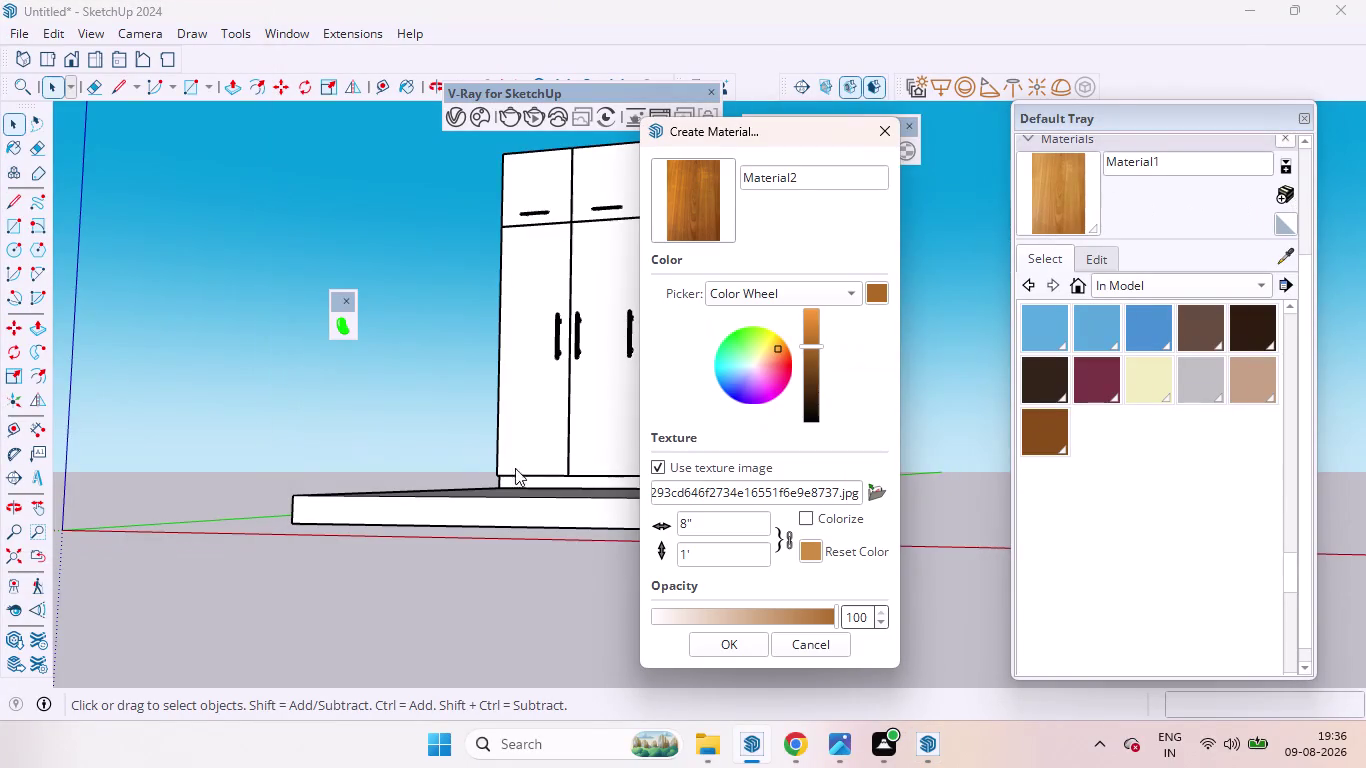
Load the wood-grain texture image into the new material and confirm its creation.
click(877, 490)
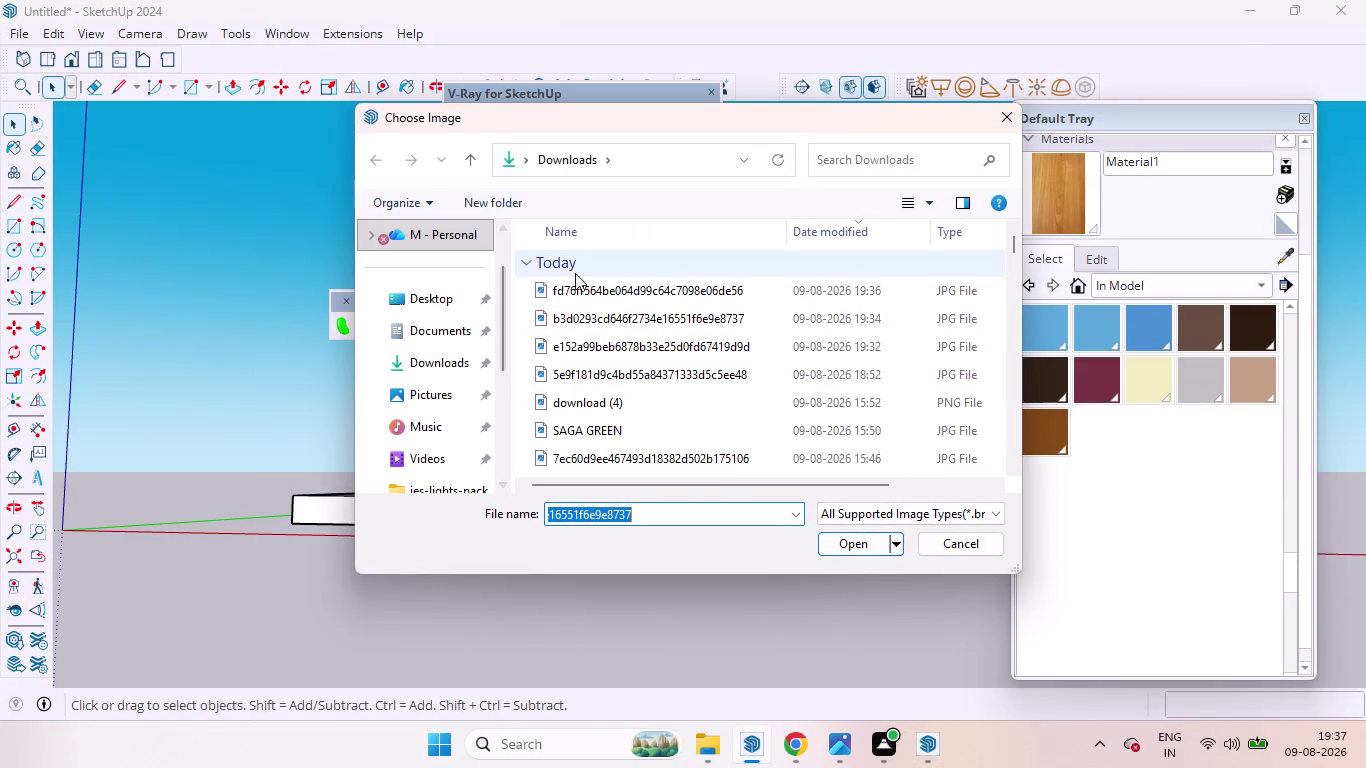
click(585, 284)
click(851, 543)
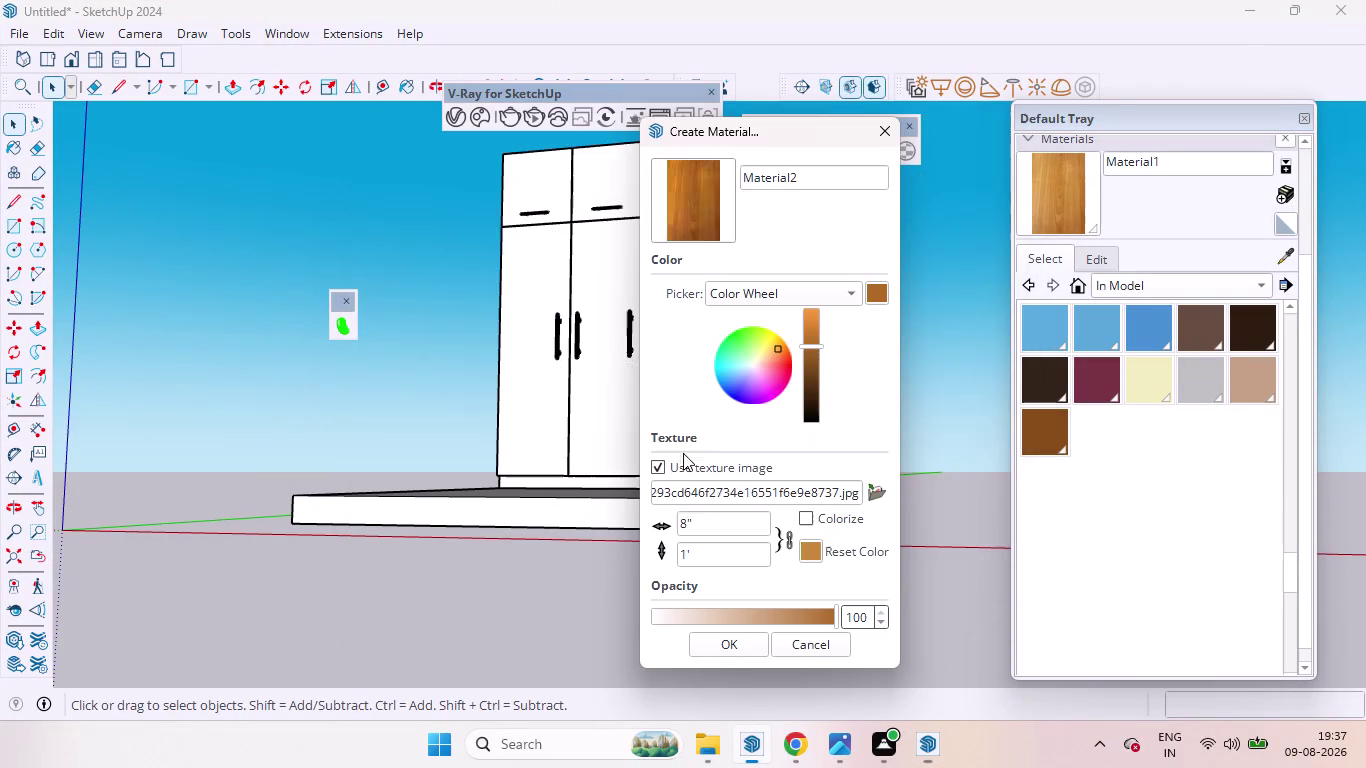
click(751, 641)
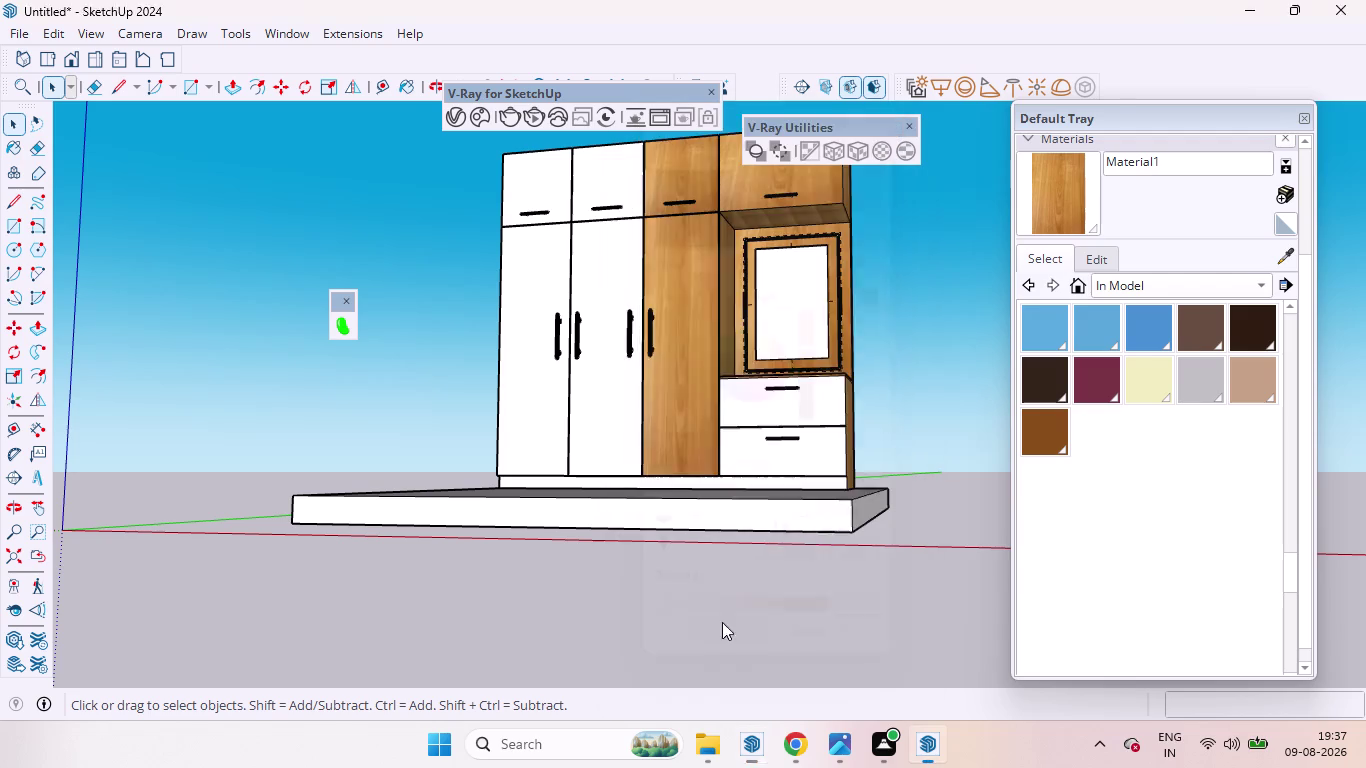
Paint the lower left doors and both upper left cabinet doors with the navy material.
scroll(up, 3)
middle_drag(621, 266, 664, 459)
scroll(up, 3)
click(584, 266)
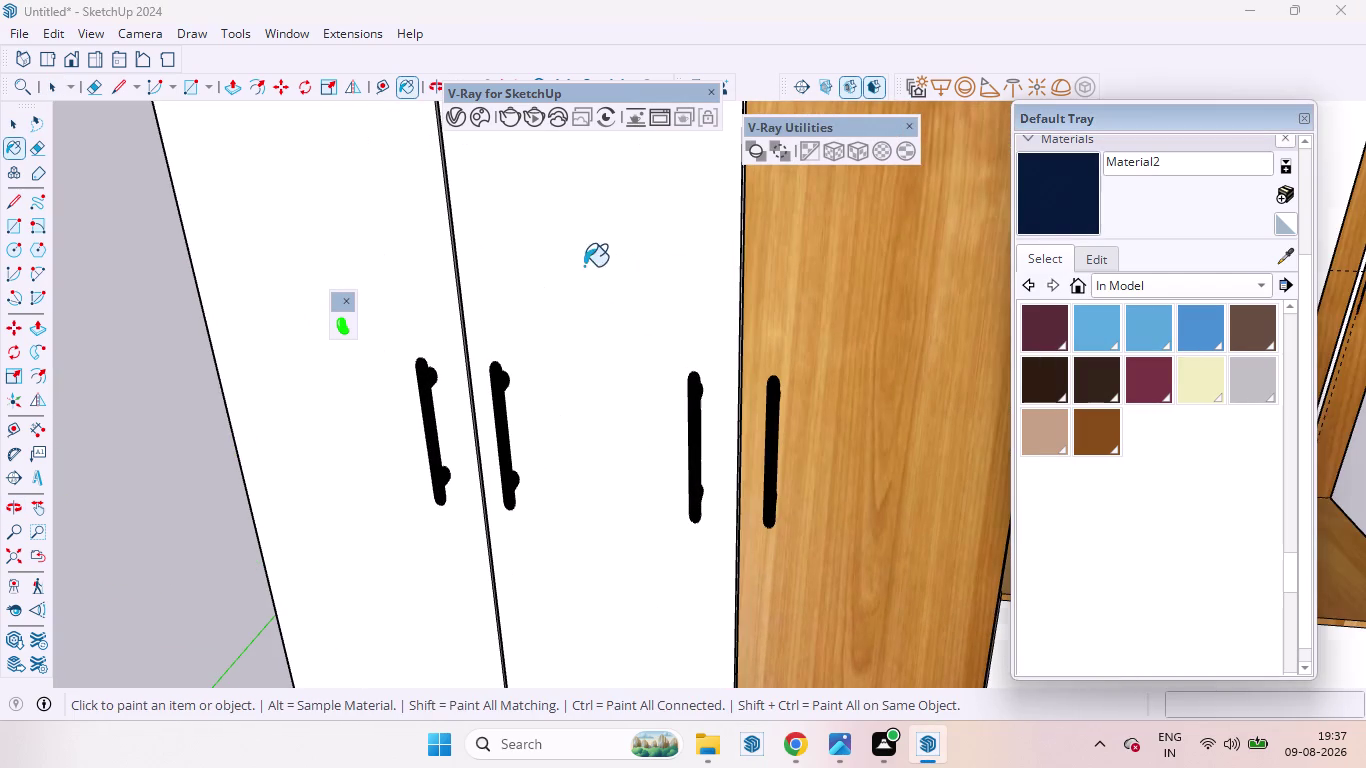
scroll(down, 3)
scroll(down, 3)
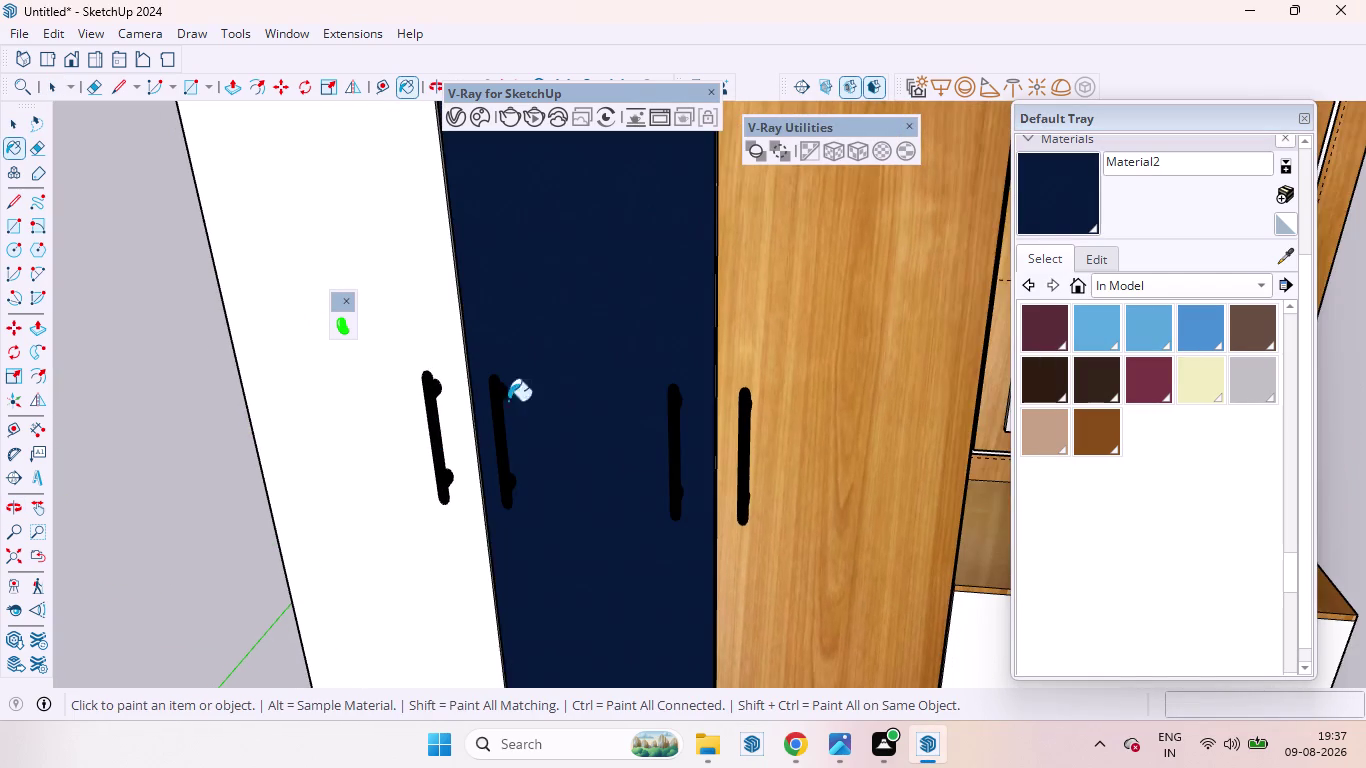
scroll(down, 3)
scroll(down, 3)
click(524, 335)
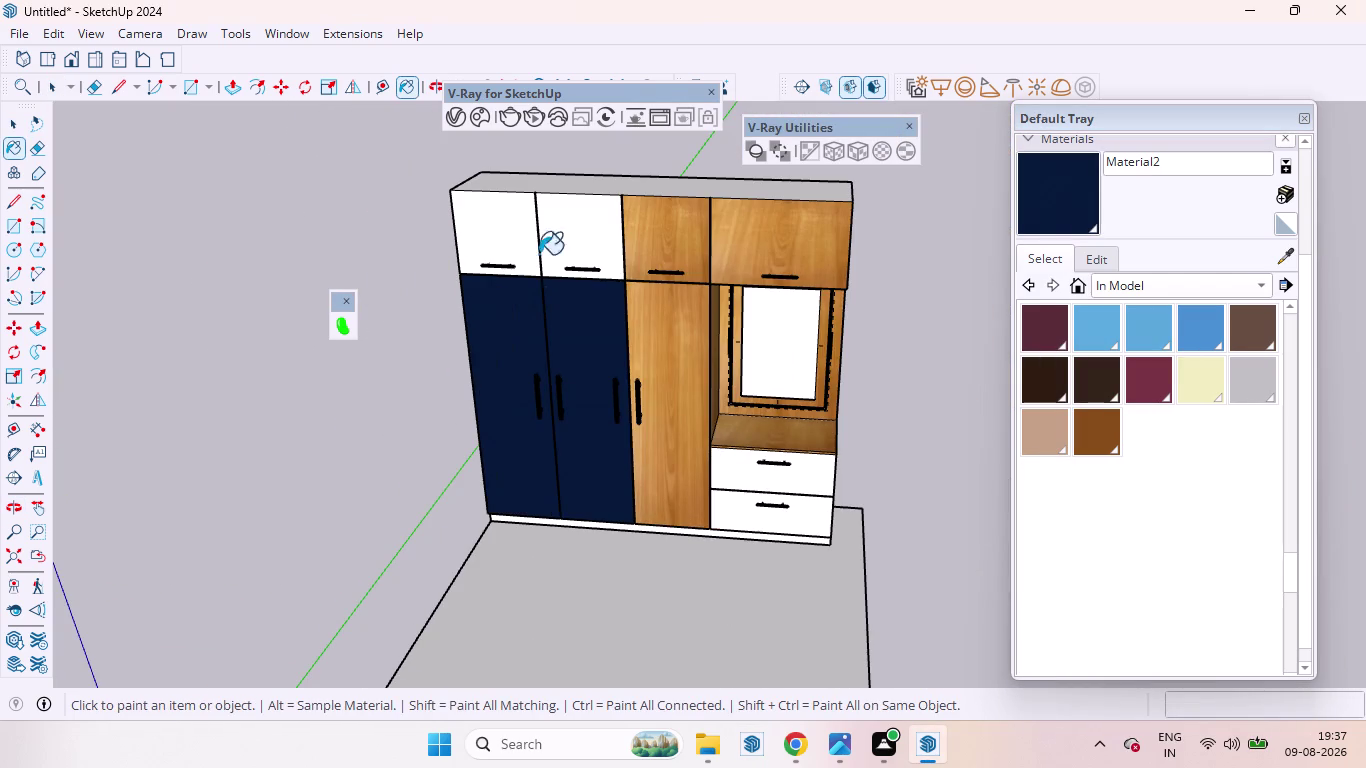
click(567, 233)
click(521, 229)
Paint the top and bottom drawers and the wardrobe base navy.
scroll(up, 3)
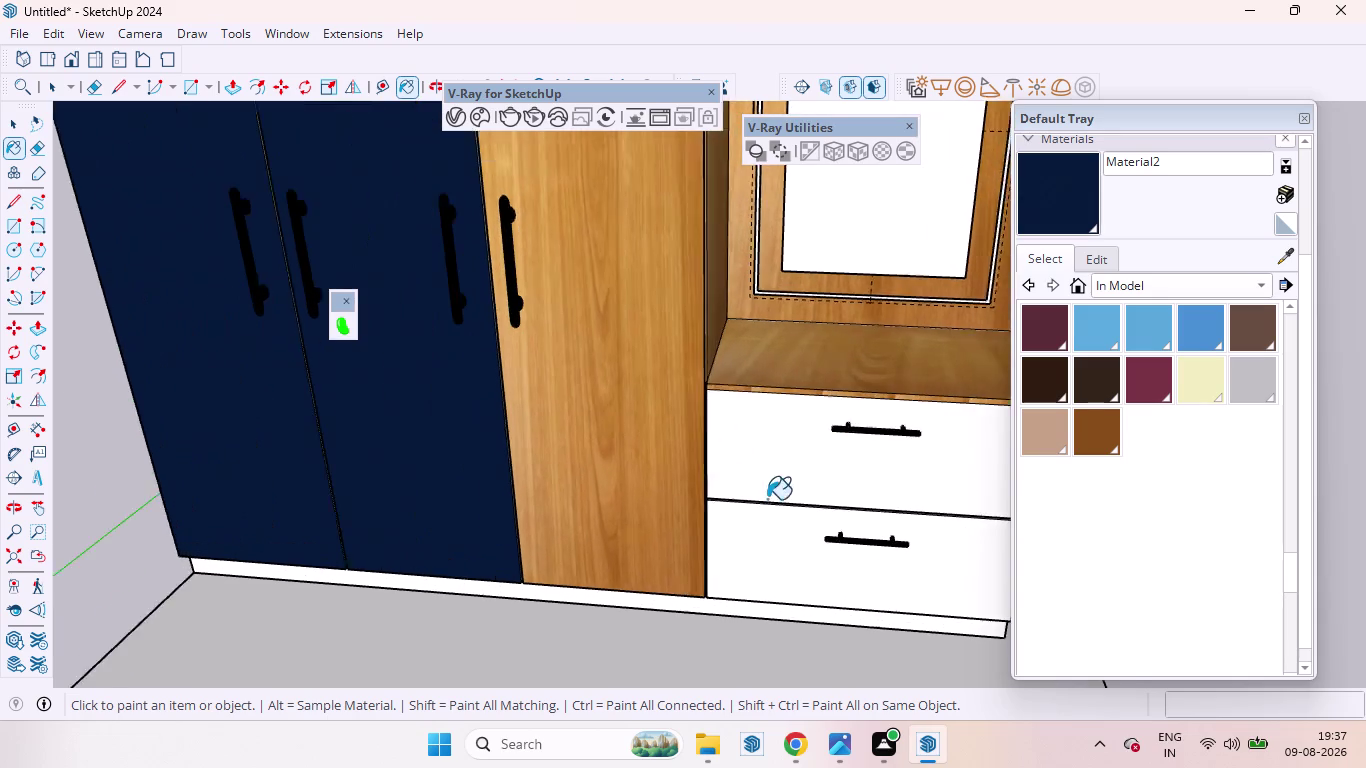
scroll(up, 3)
click(785, 468)
click(767, 555)
scroll(down, 3)
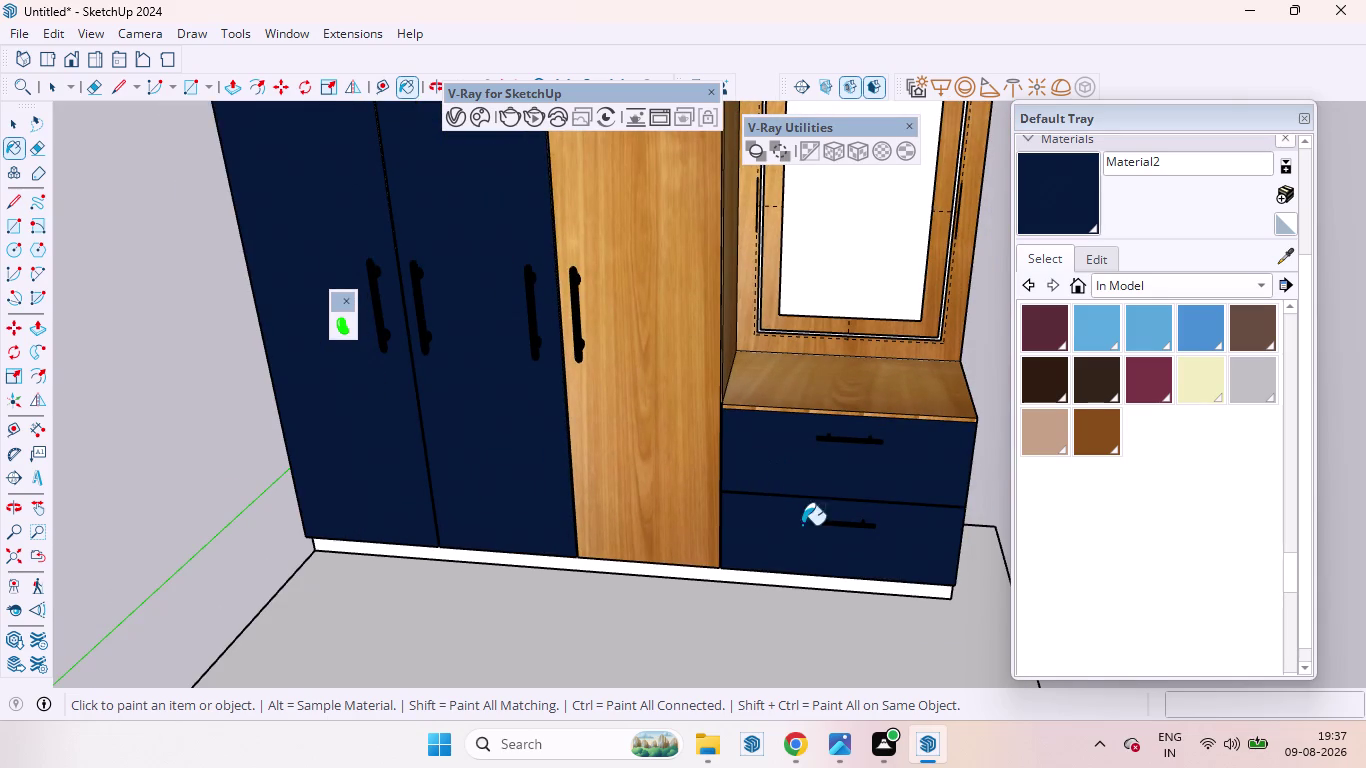
scroll(up, 3)
scroll(down, 3)
middle_drag(700, 609, 708, 532)
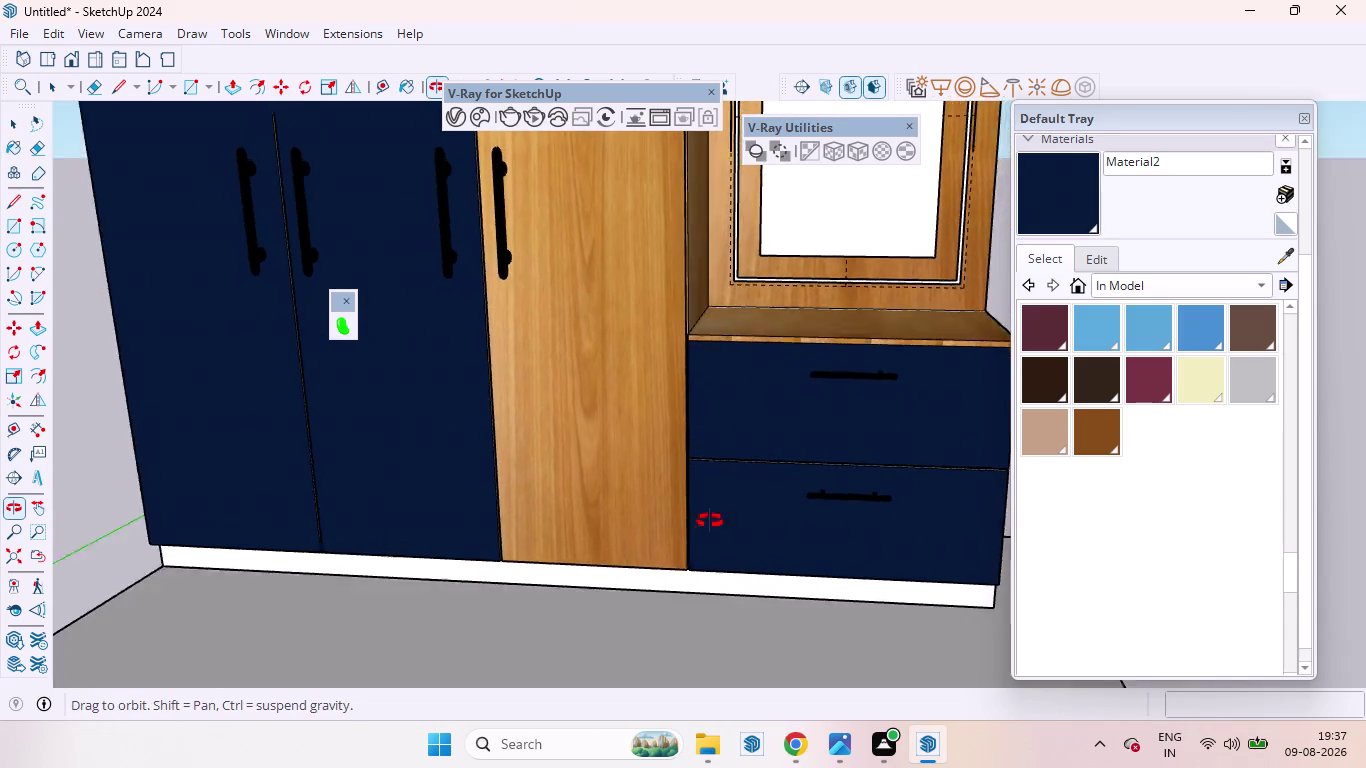
middle_drag(708, 532, 730, 436)
scroll(up, 3)
click(580, 620)
scroll(down, 3)
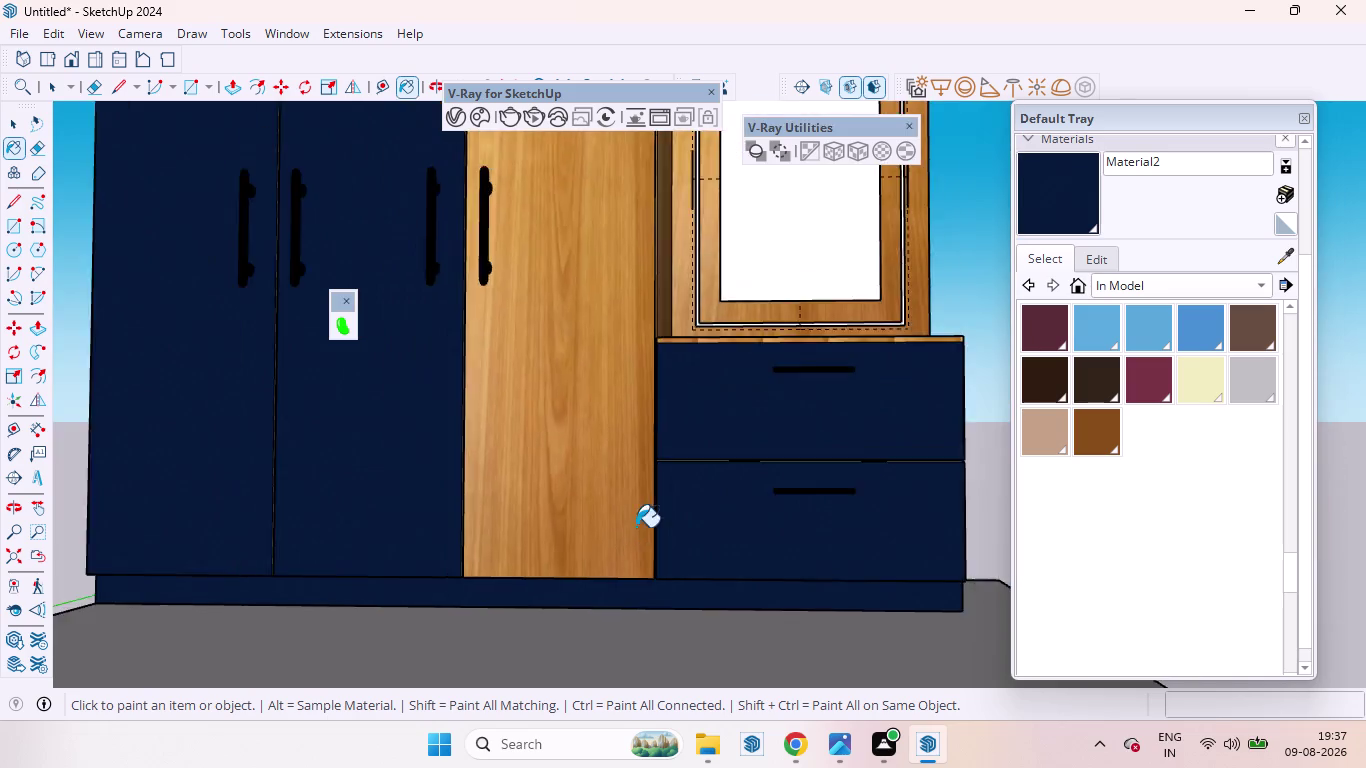
scroll(down, 3)
Exit the Paint Bucket and close the V-Ray and V-Ray utilities toolbars.
key(space)
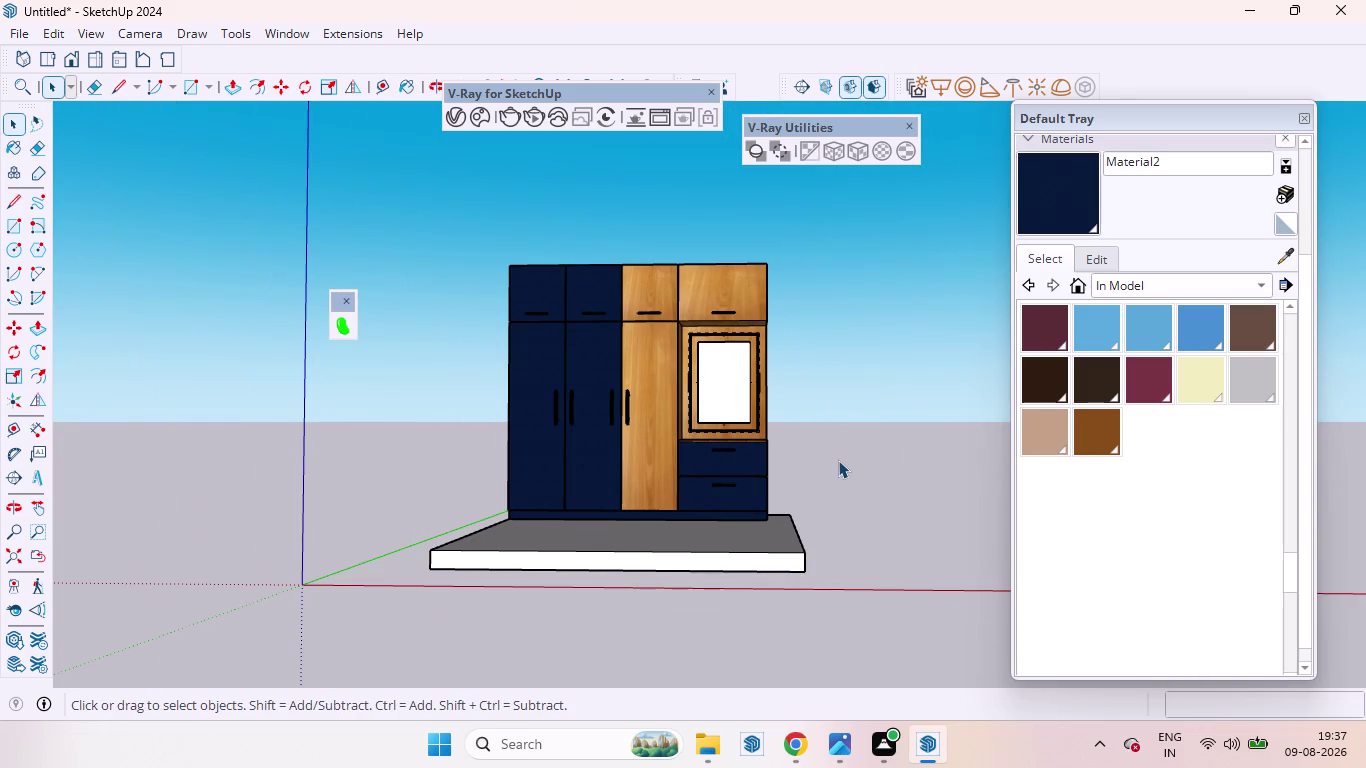
scroll(down, 3)
scroll(up, 3)
scroll(down, 3)
scroll(up, 3)
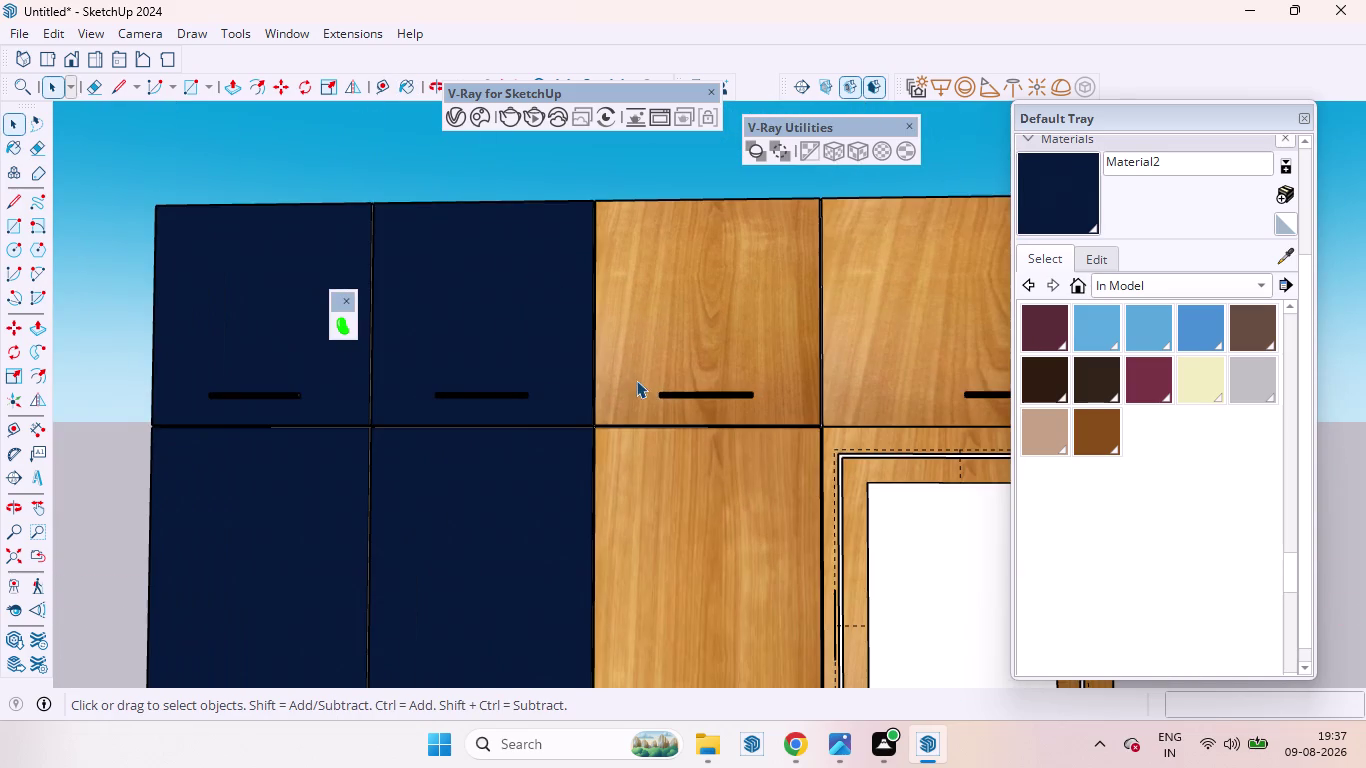
scroll(up, 3)
scroll(down, 3)
scroll(up, 3)
scroll(down, 3)
scroll(down, 3)
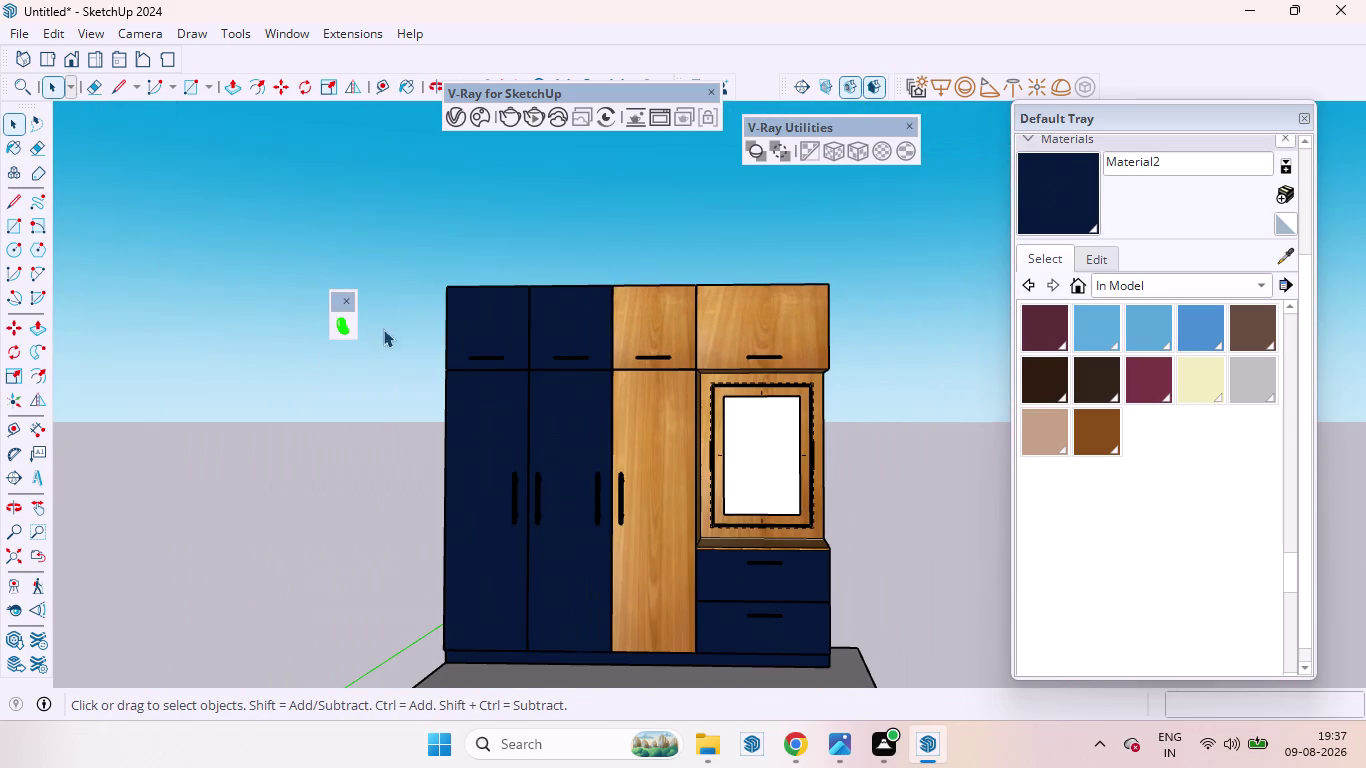
click(350, 297)
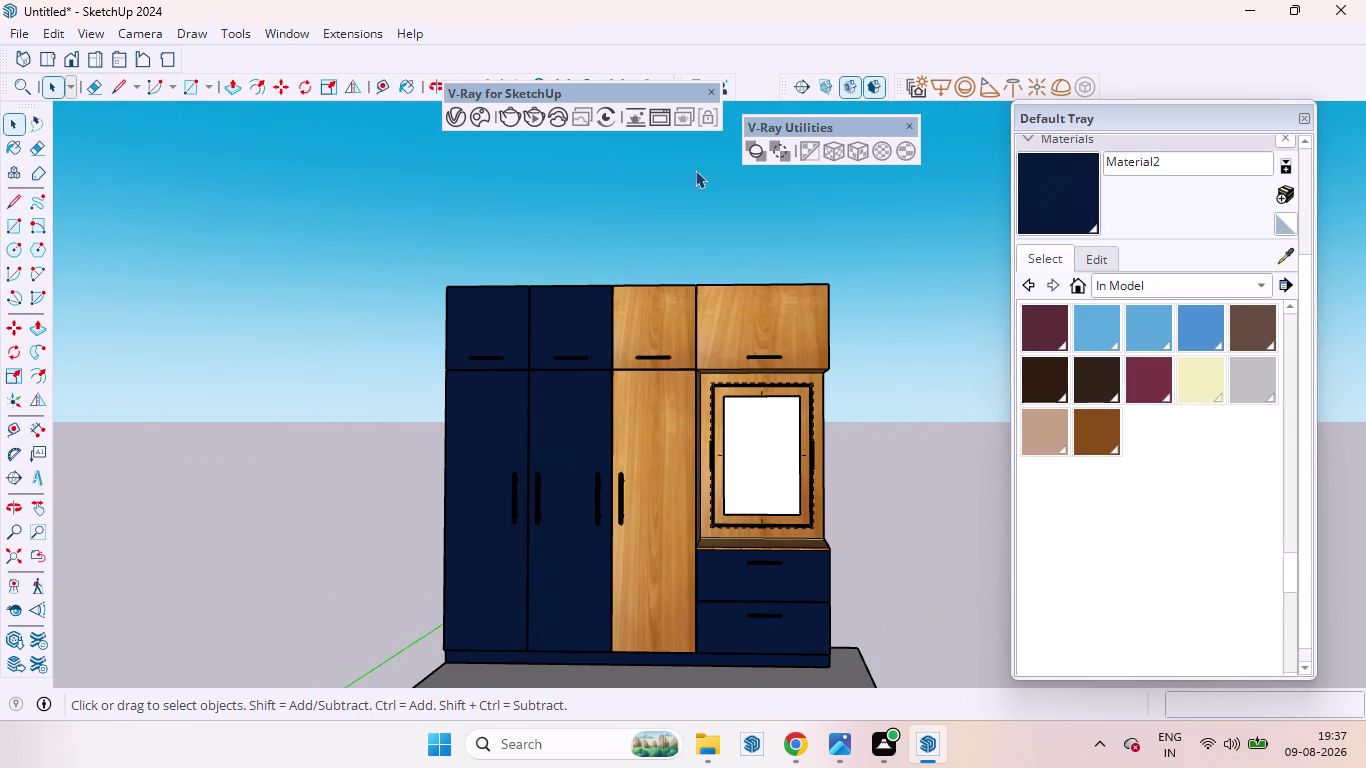
click(910, 126)
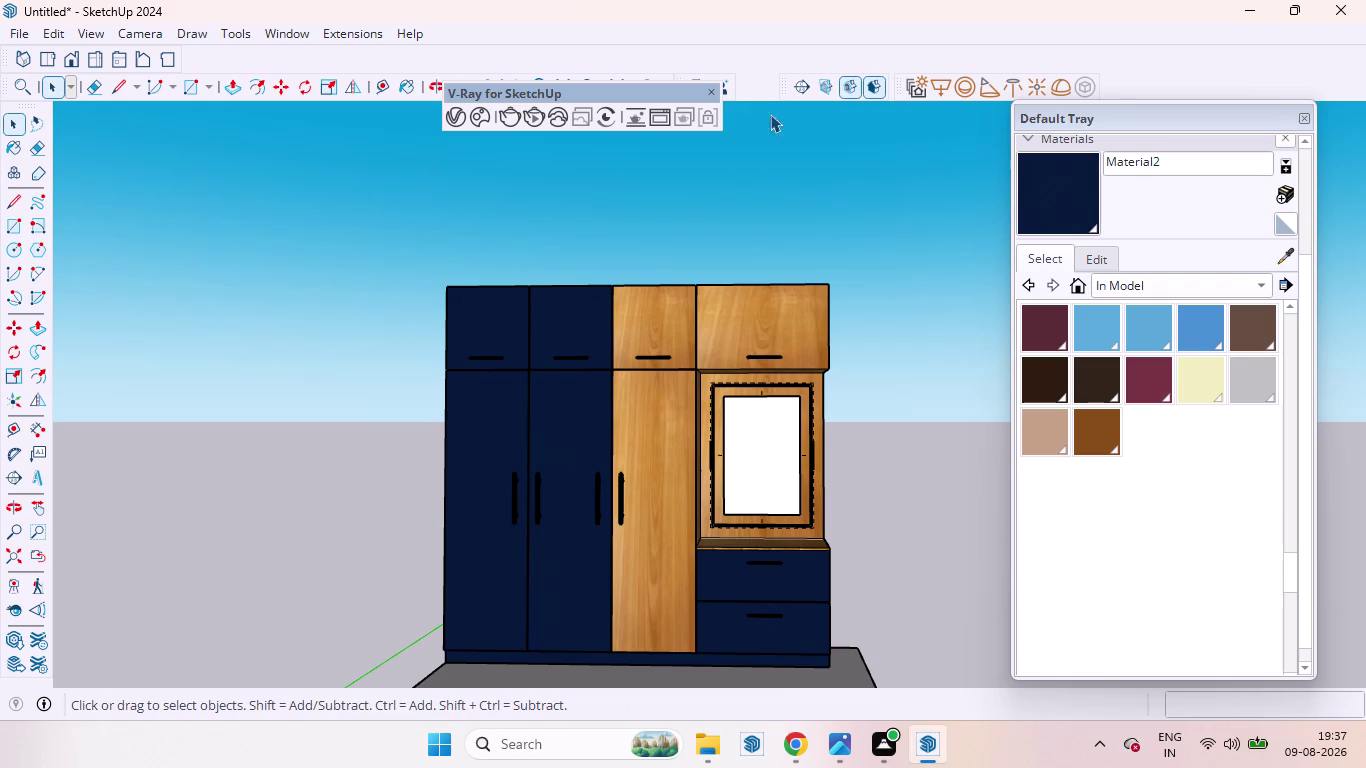
click(705, 90)
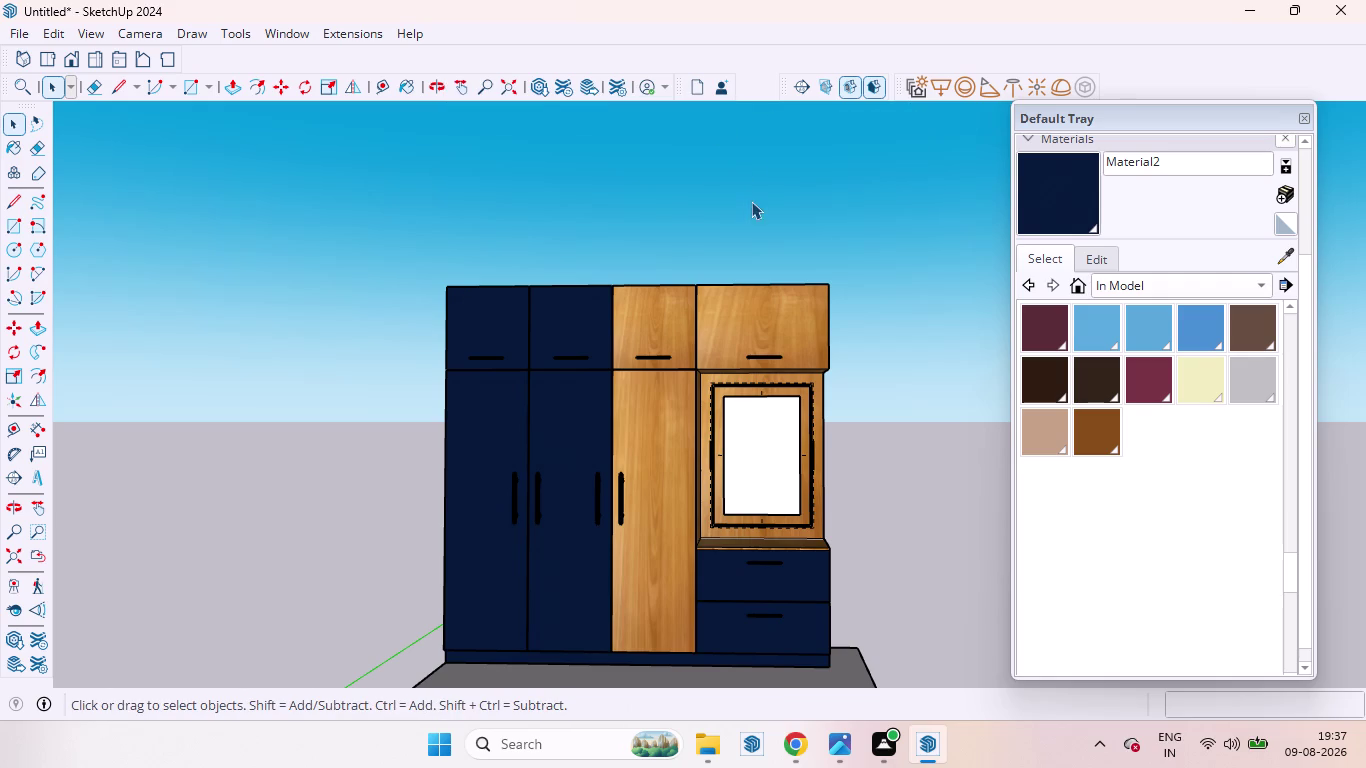
Orbit and zoom around the wardrobe to inspect the navy and wood-grain finishes.
scroll(down, 3)
scroll(up, 3)
scroll(up, 3)
scroll(down, 3)
middle_drag(752, 372, 758, 398)
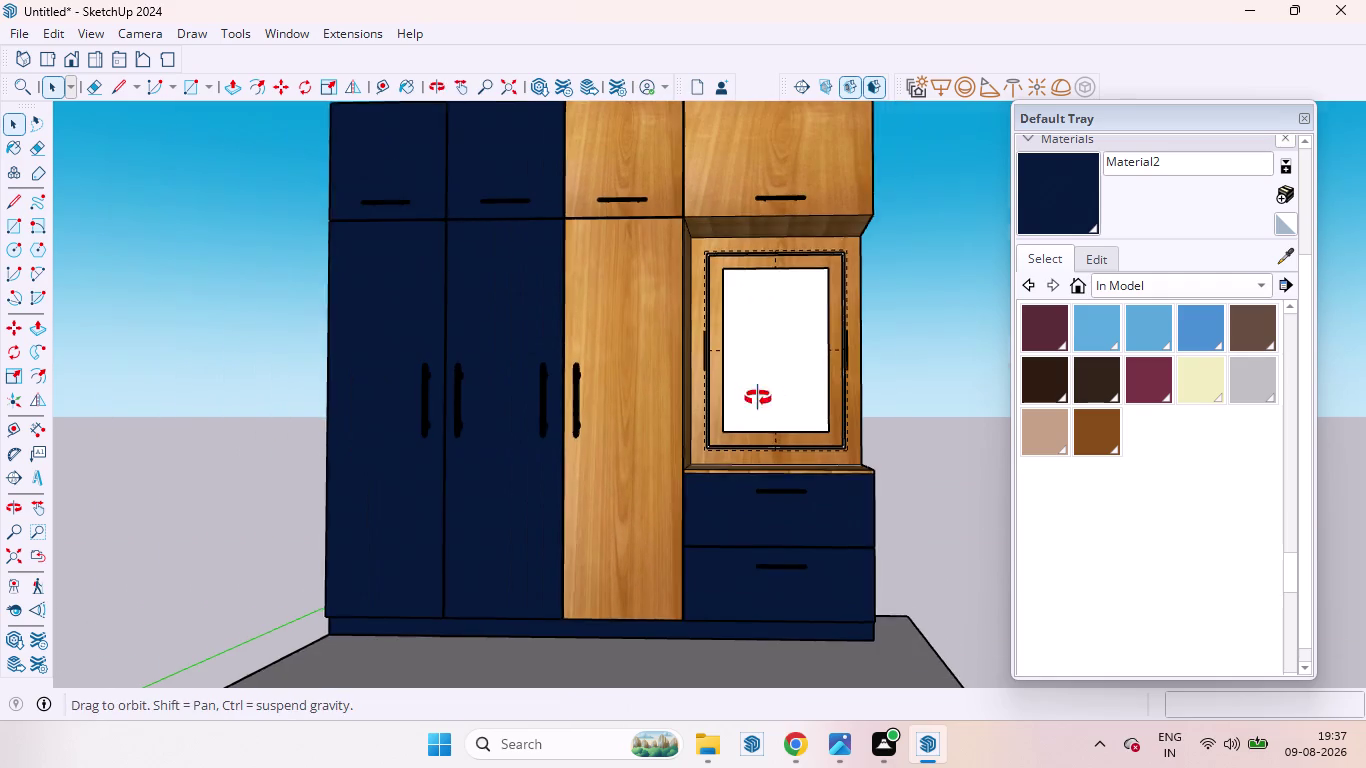
middle_drag(758, 398, 768, 432)
scroll(down, 3)
scroll(up, 3)
scroll(down, 3)
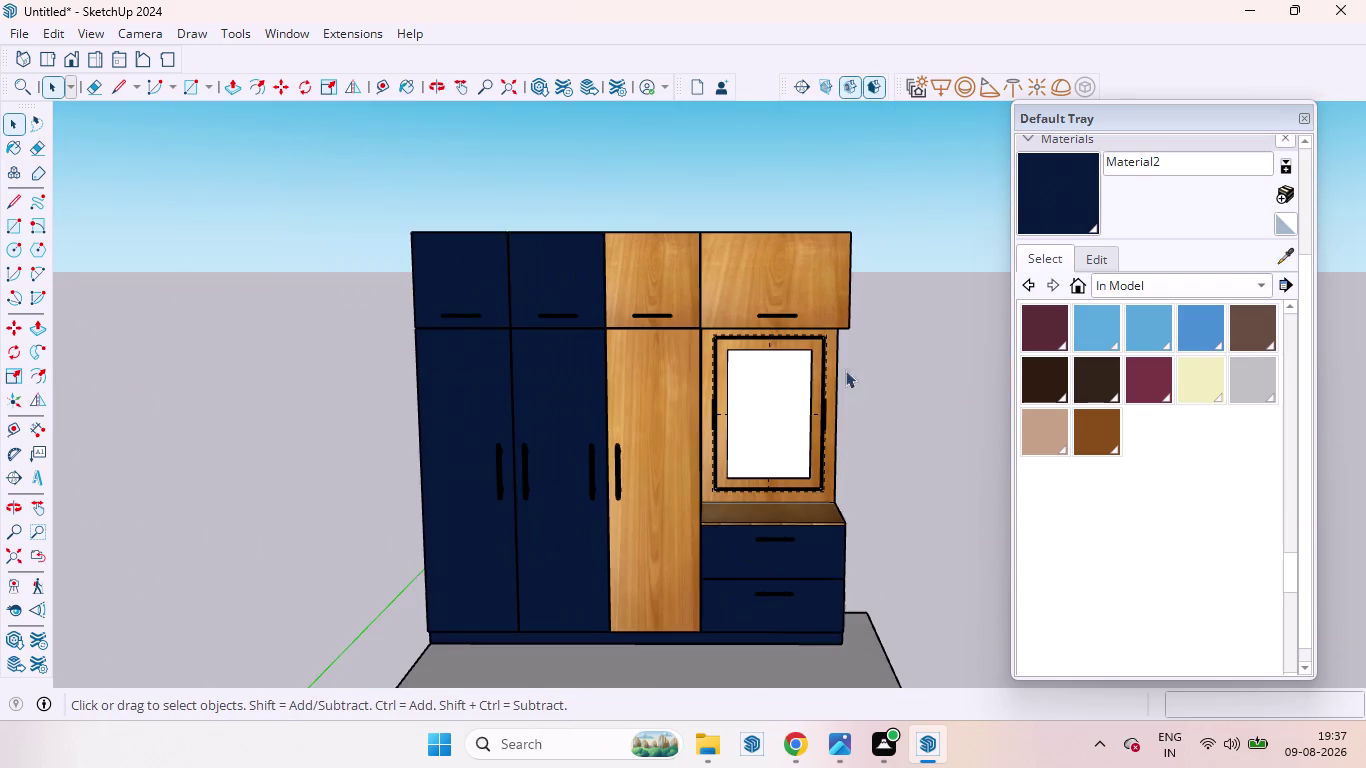
middle_drag(822, 406, 805, 350)
scroll(down, 3)
scroll(up, 3)
scroll(down, 3)
scroll(down, 3)
middle_drag(876, 500, 793, 470)
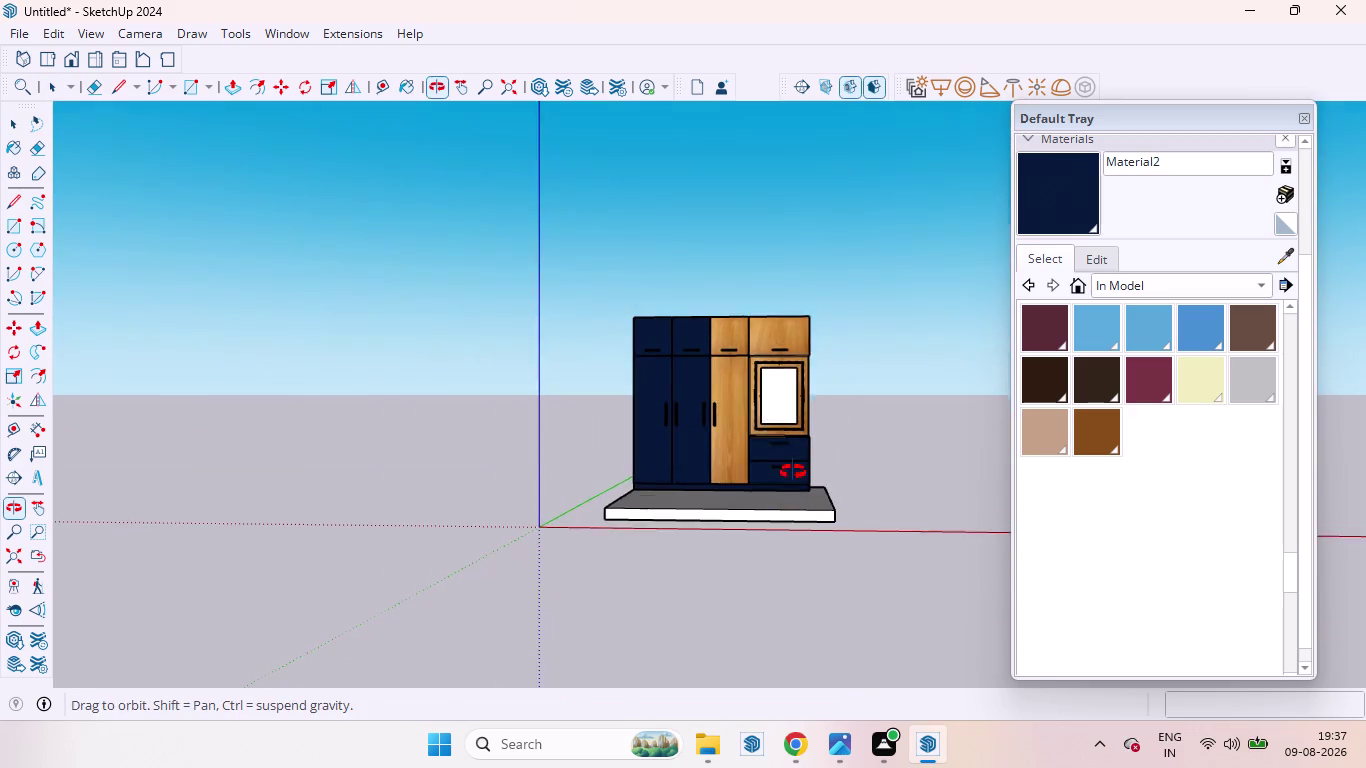
middle_drag(793, 470, 798, 461)
scroll(up, 3)
scroll(down, 3)
scroll(up, 3)
middle_drag(715, 401, 904, 547)
scroll(down, 3)
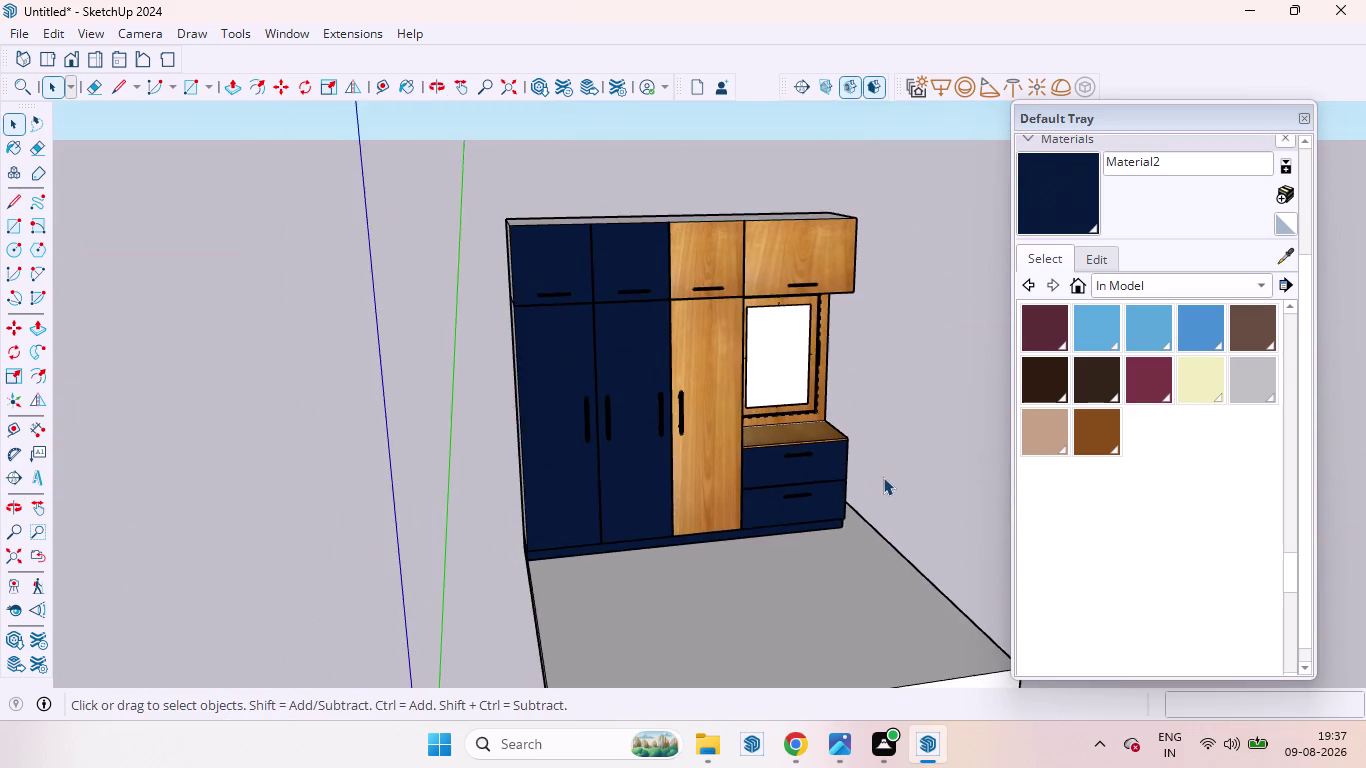
middle_drag(876, 482, 802, 437)
scroll(up, 3)
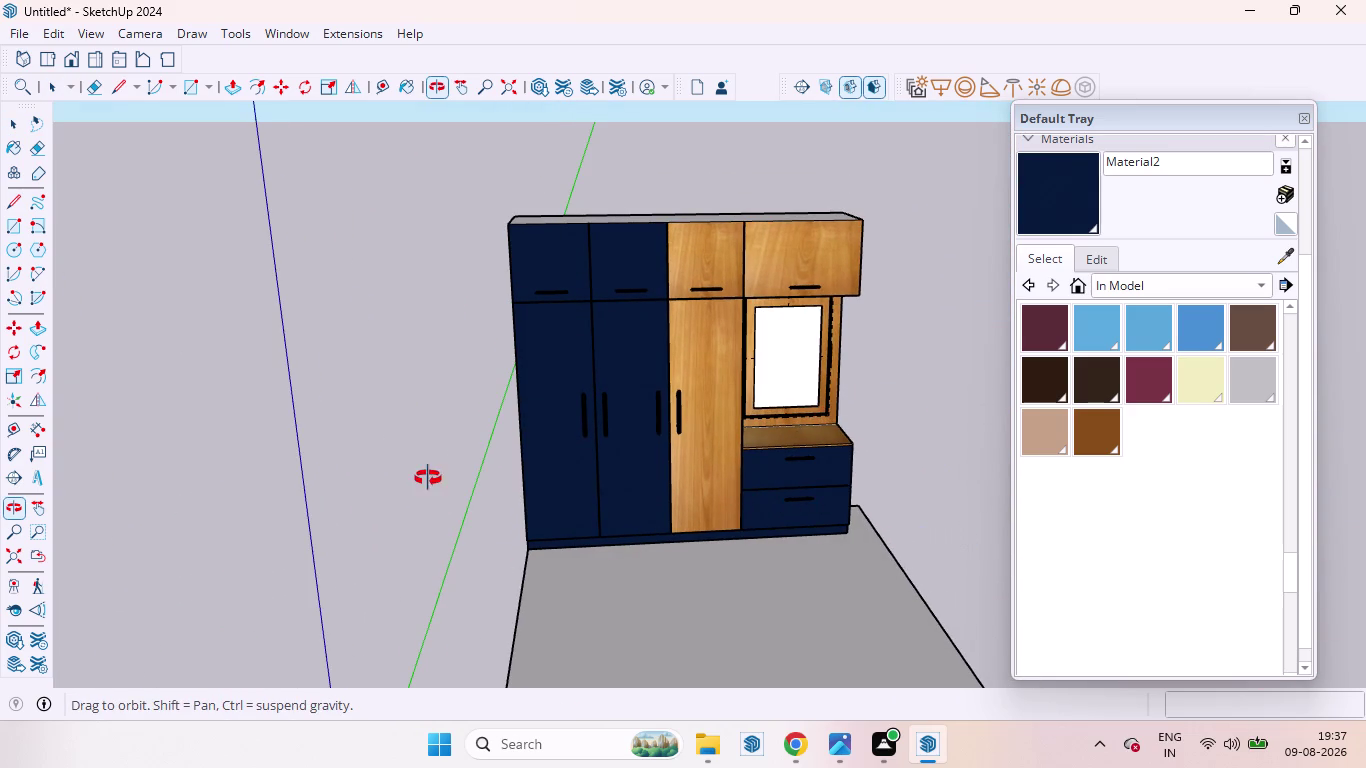
scroll(up, 3)
scroll(up, 3)
middle_drag(879, 444, 855, 423)
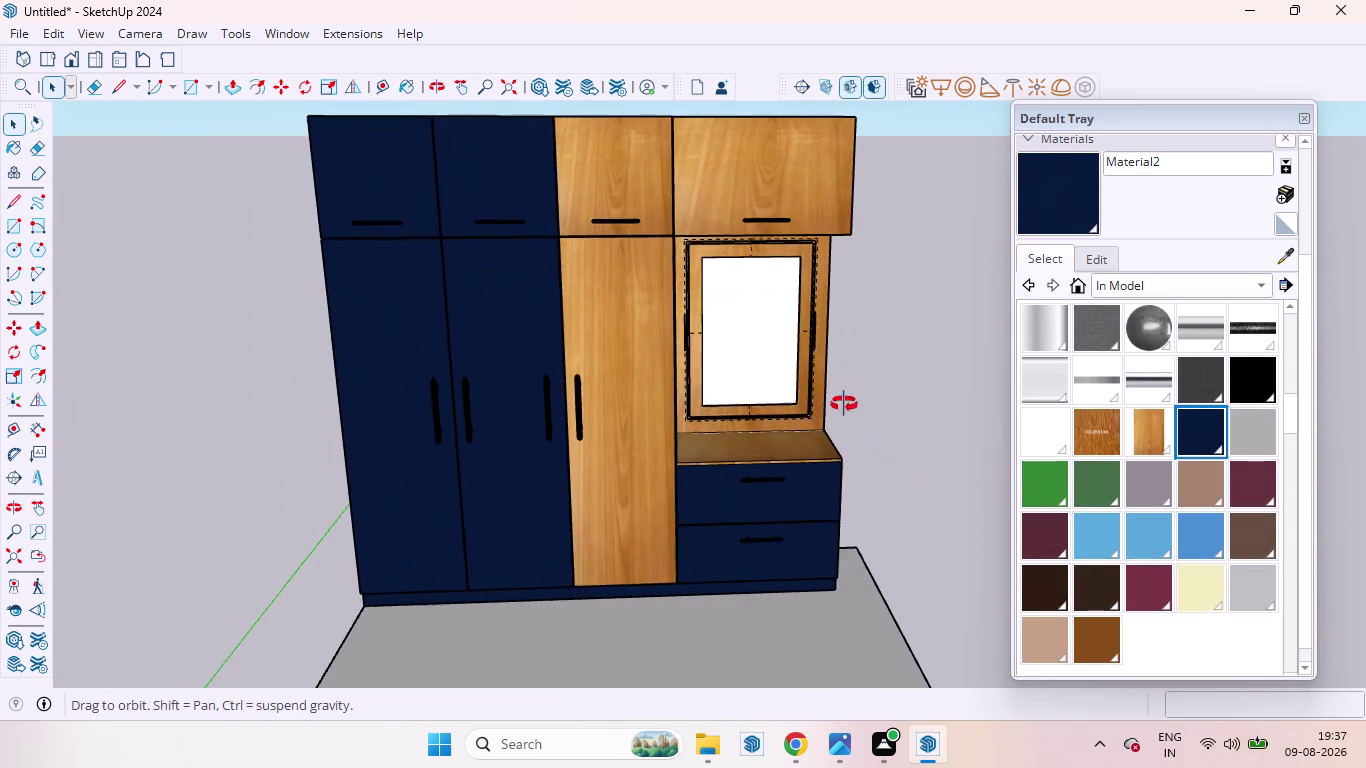
middle_drag(855, 423, 843, 385)
scroll(down, 3)
scroll(up, 3)
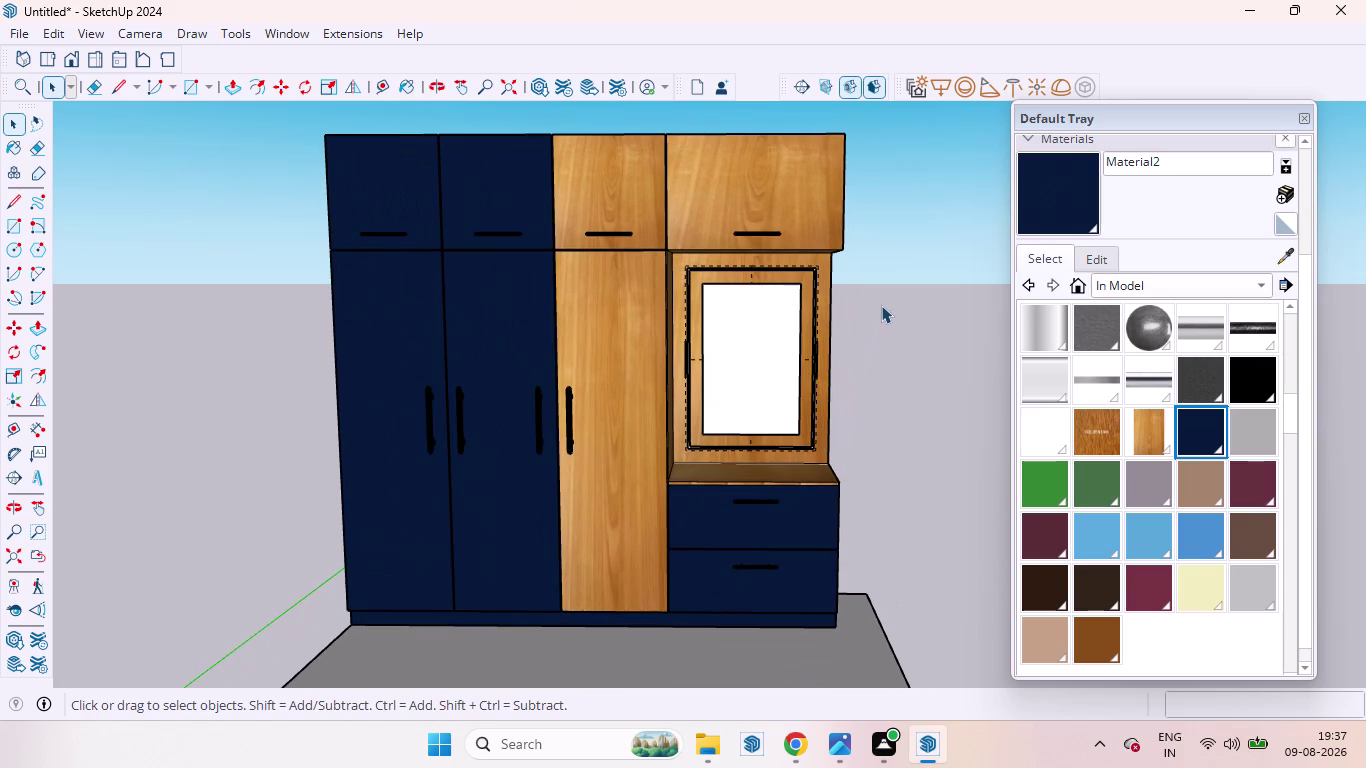
scroll(down, 3)
middle_drag(876, 312, 885, 296)
scroll(up, 3)
scroll(down, 3)
scroll(up, 3)
scroll(down, 3)
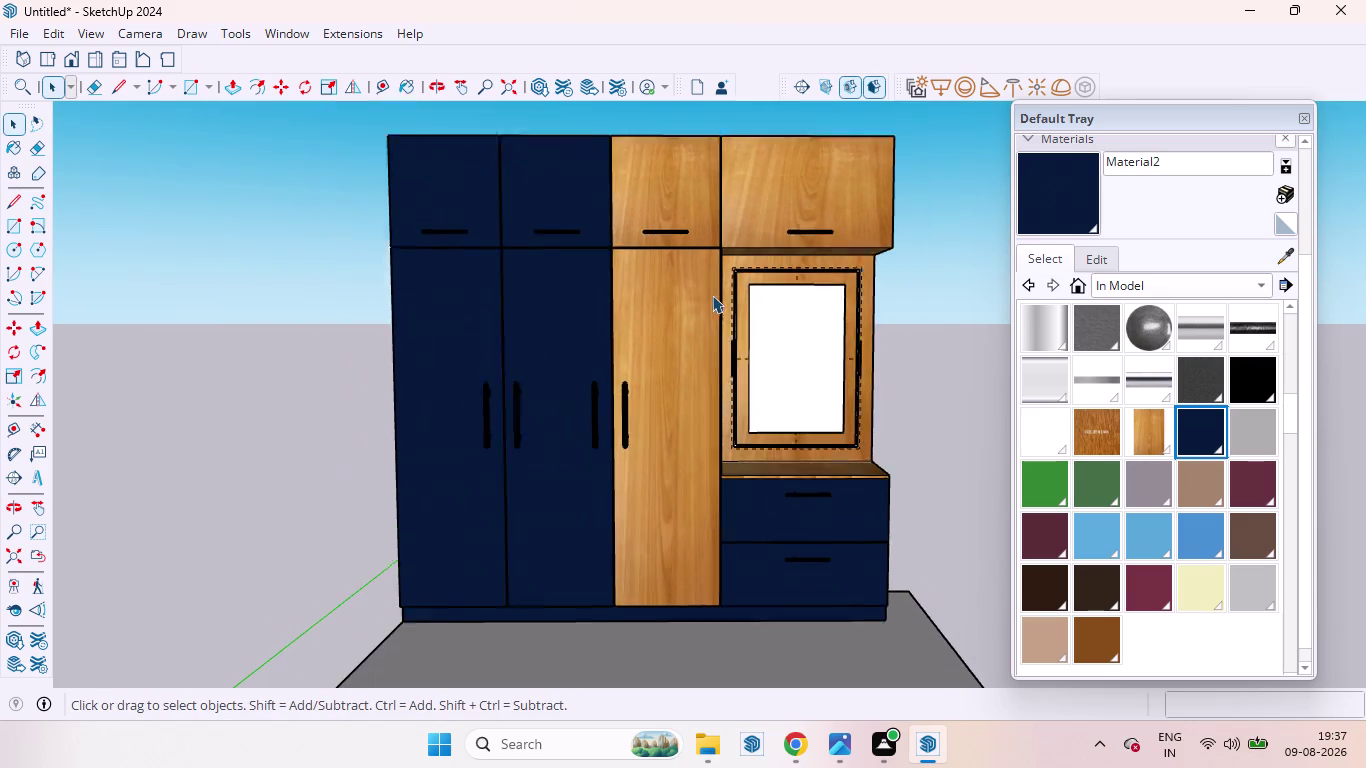
scroll(down, 3)
middle_drag(791, 339, 716, 341)
scroll(down, 3)
scroll(up, 3)
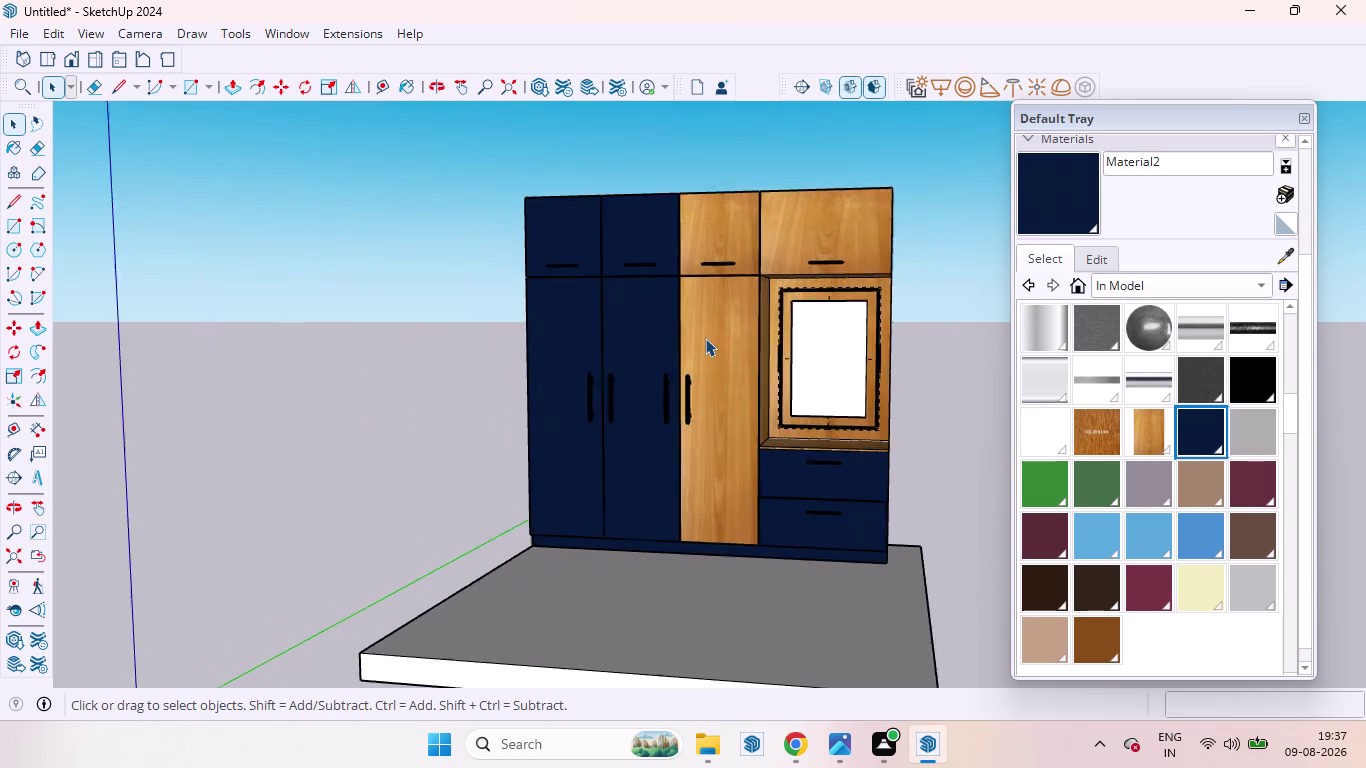
scroll(up, 3)
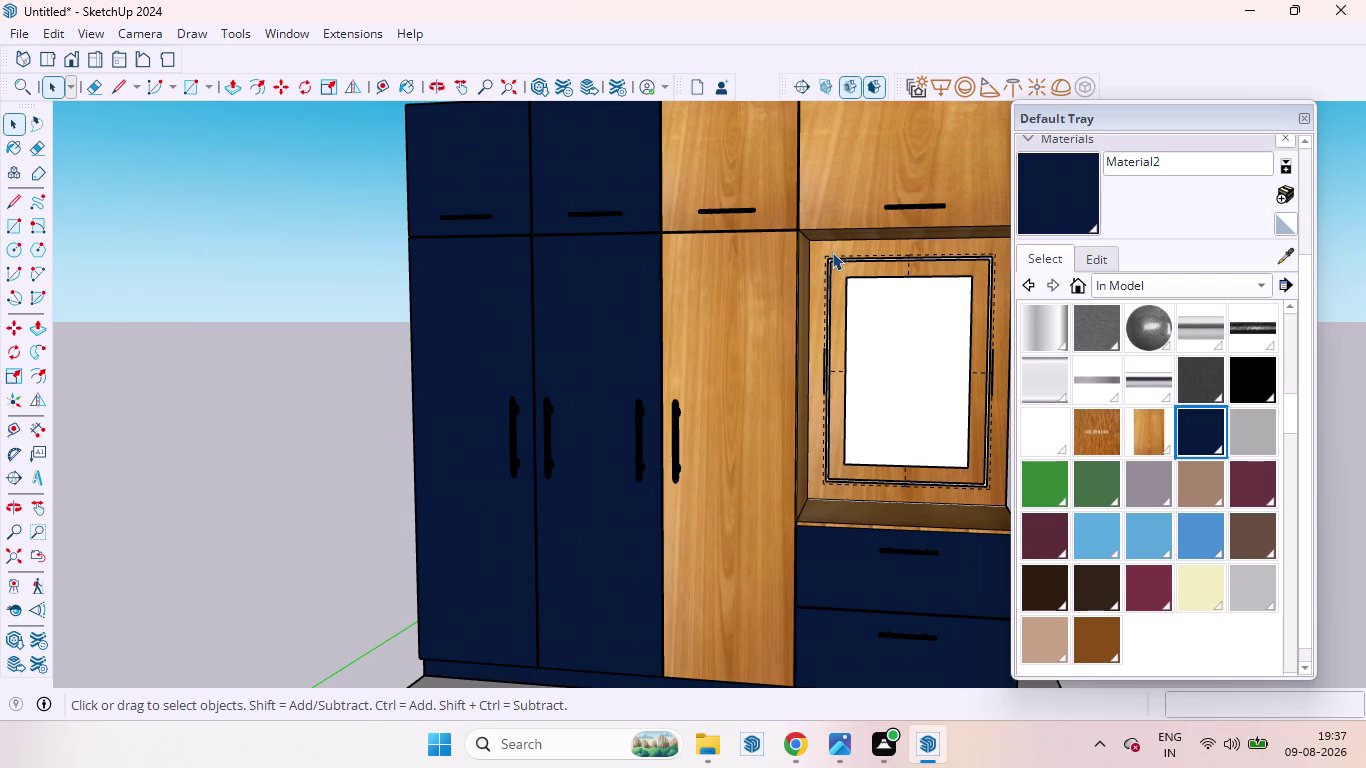
scroll(down, 3)
Check the toolbar list, face the wardrobe head-on, and close the Materials panel.
right_click(791, 44)
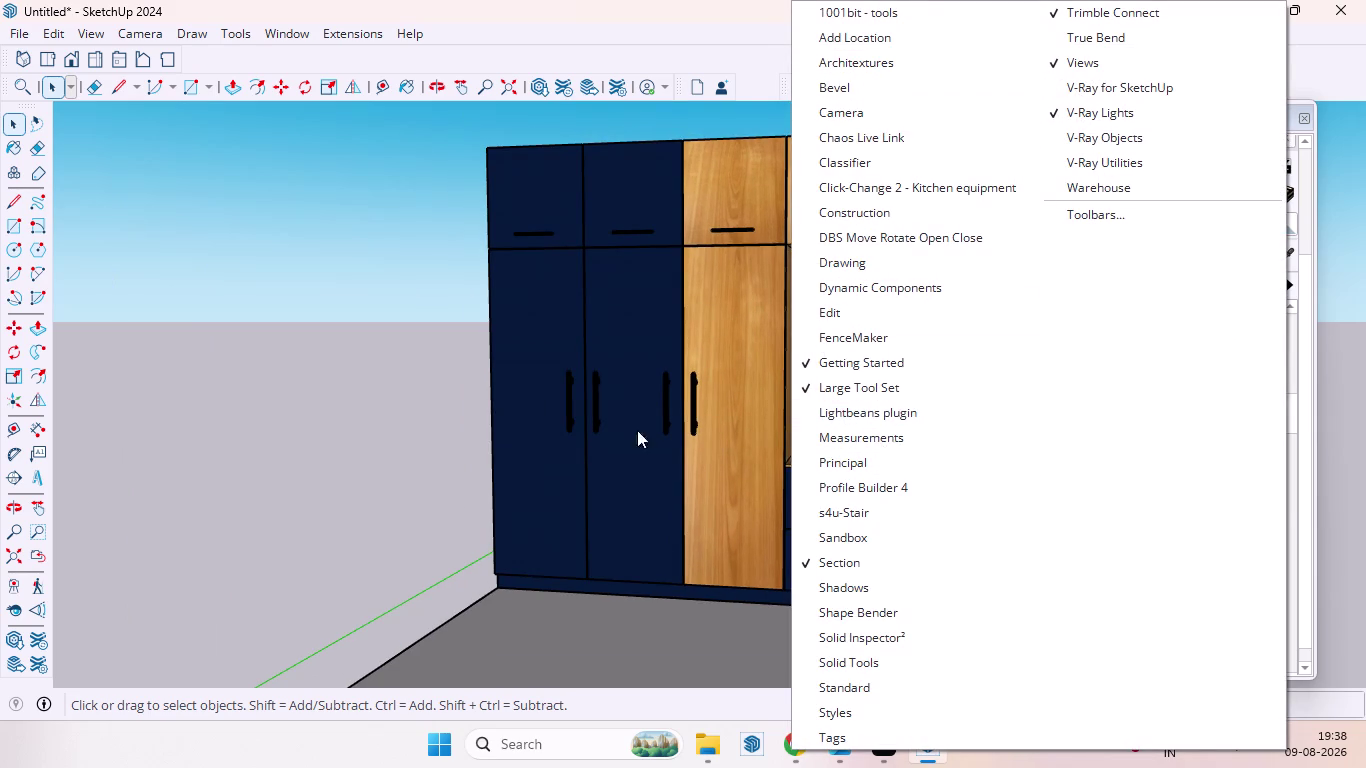
click(356, 411)
scroll(down, 3)
middle_drag(699, 342, 842, 386)
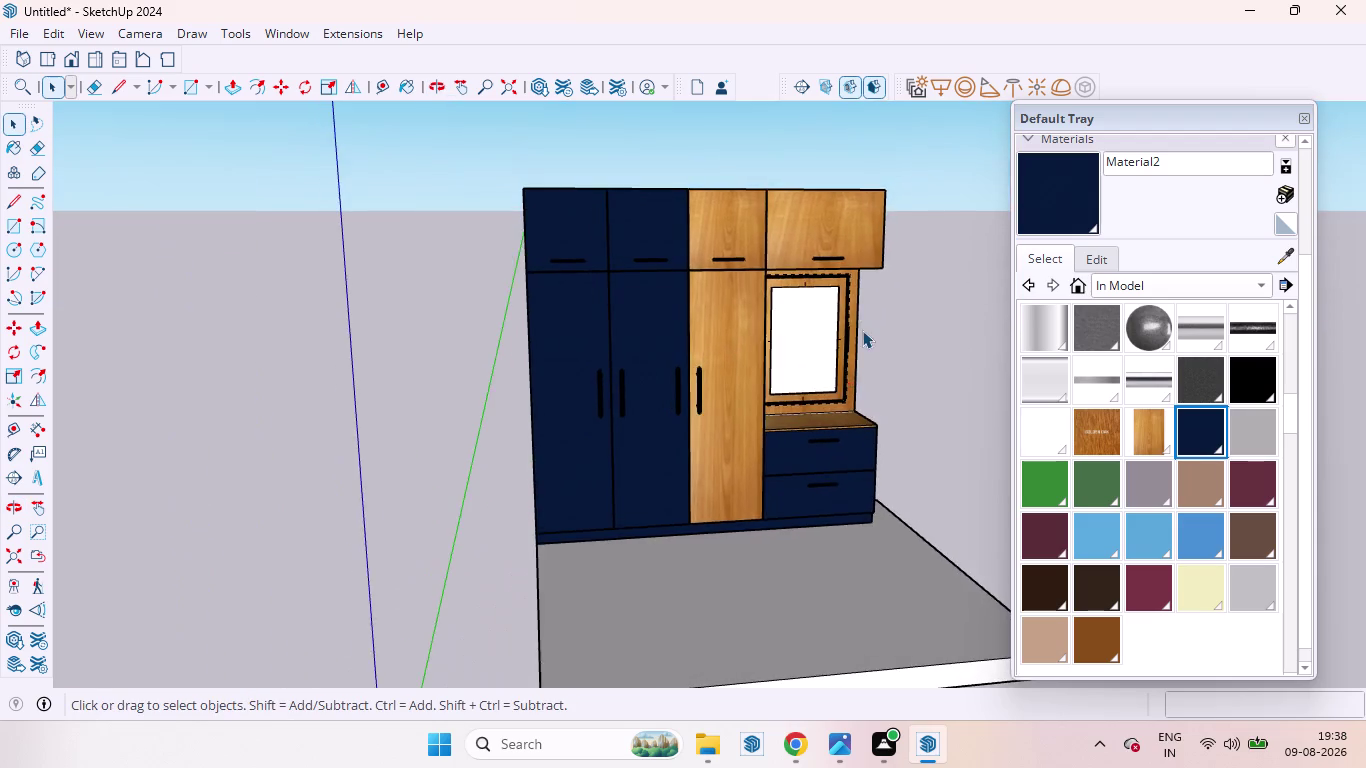
scroll(up, 3)
scroll(down, 3)
middle_drag(913, 332, 813, 327)
scroll(up, 3)
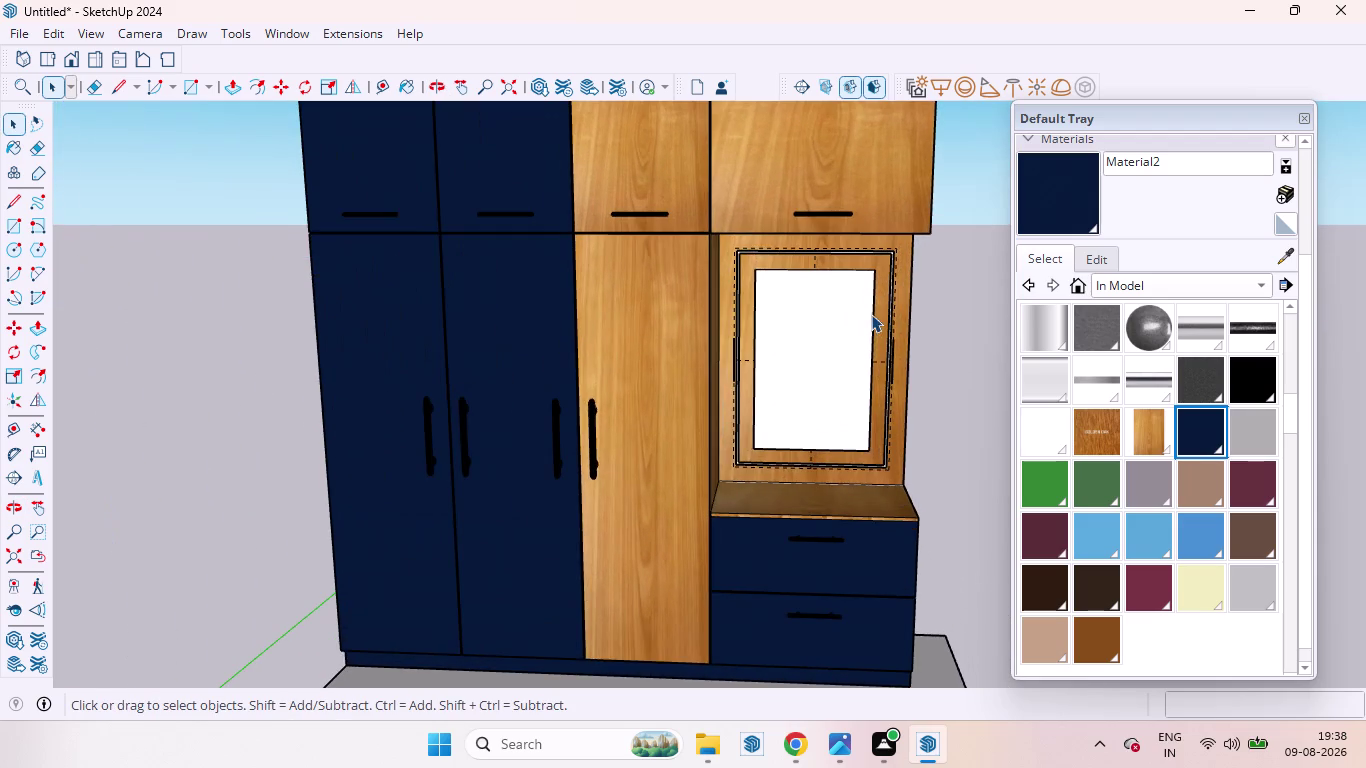
middle_drag(886, 325, 974, 323)
scroll(down, 3)
middle_drag(945, 314, 943, 313)
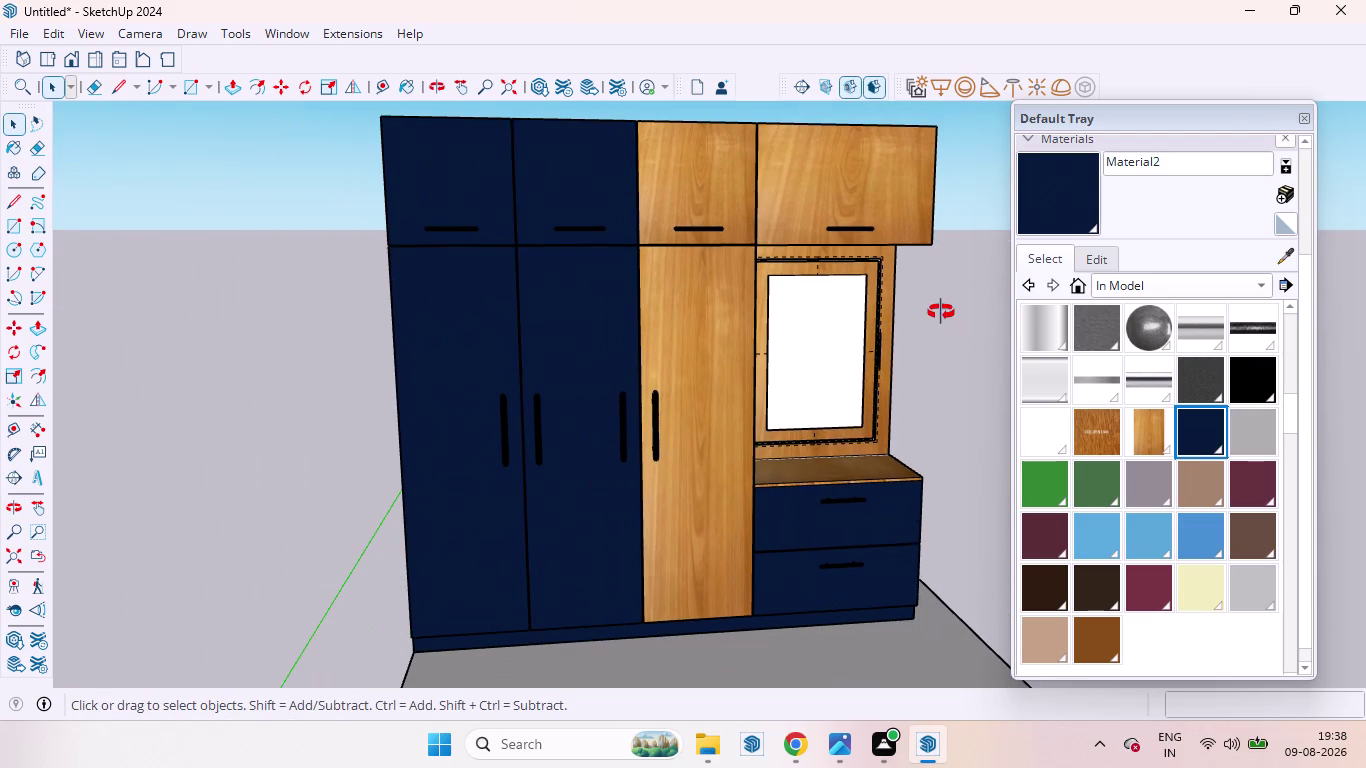
middle_drag(943, 313, 924, 296)
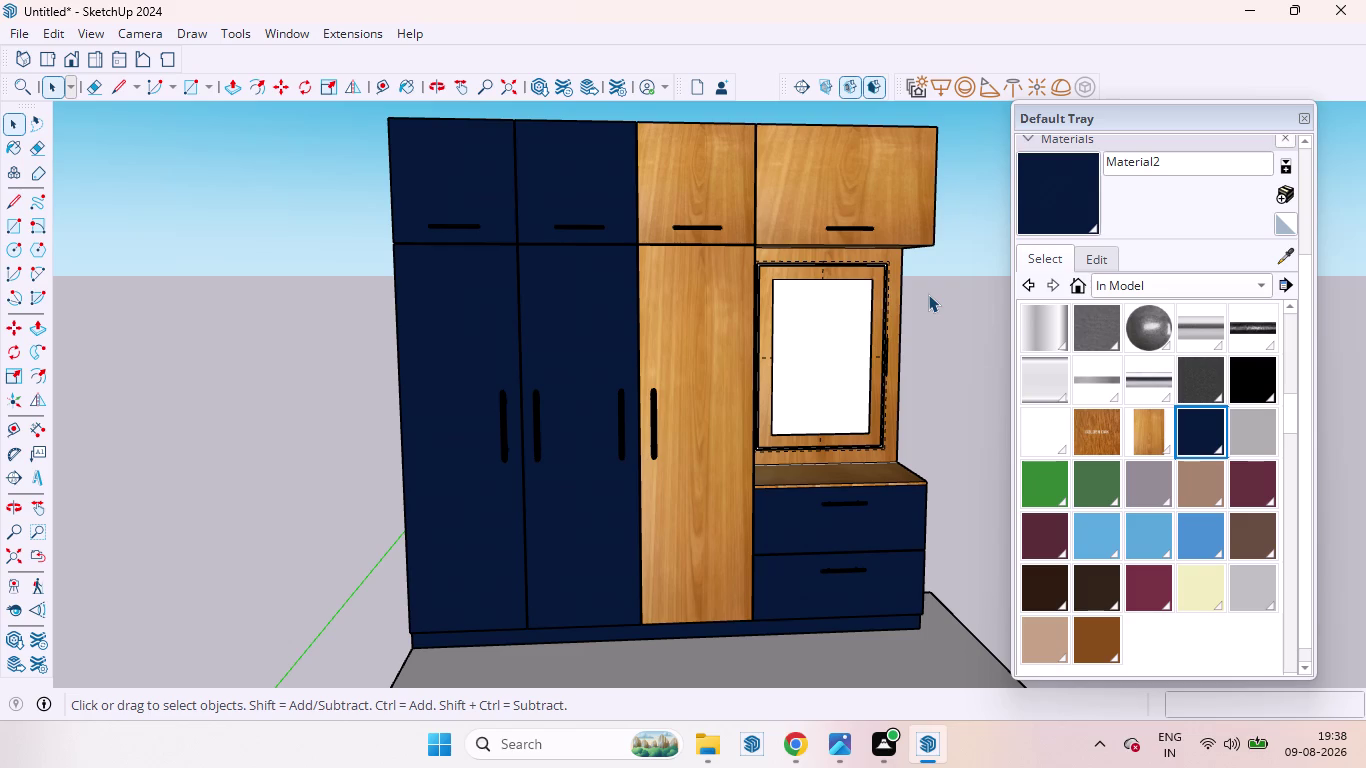
middle_drag(931, 339, 887, 319)
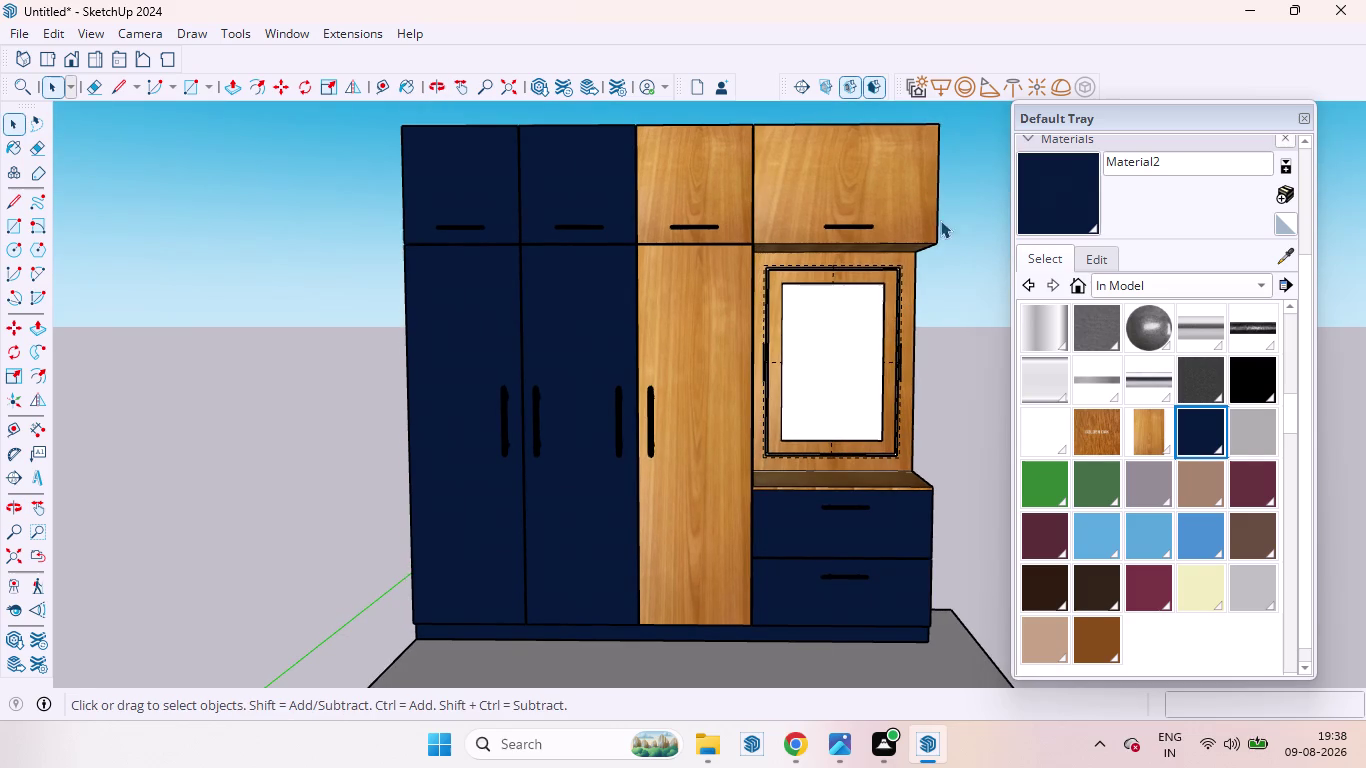
click(1308, 114)
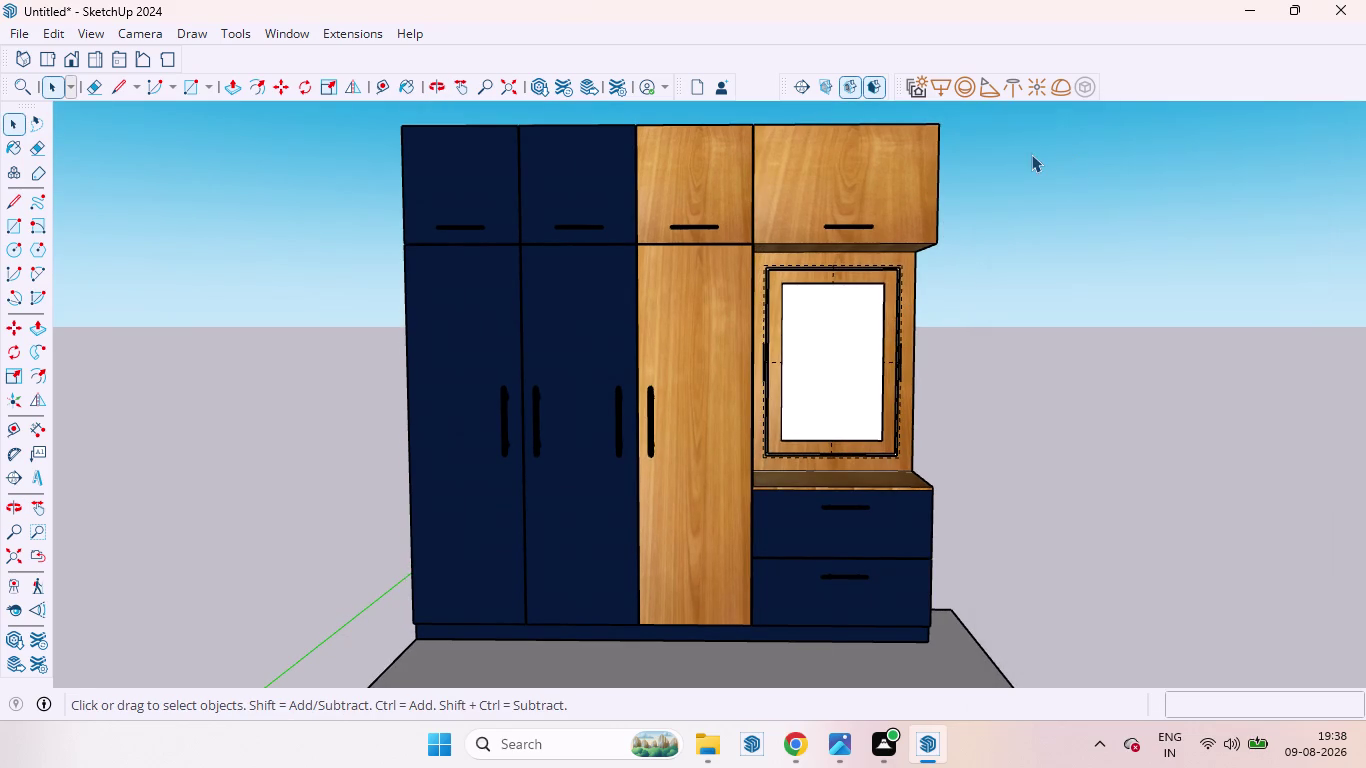
Frame the wardrobe front at a slight angle and start File > Print.
middle_drag(1035, 167, 1007, 186)
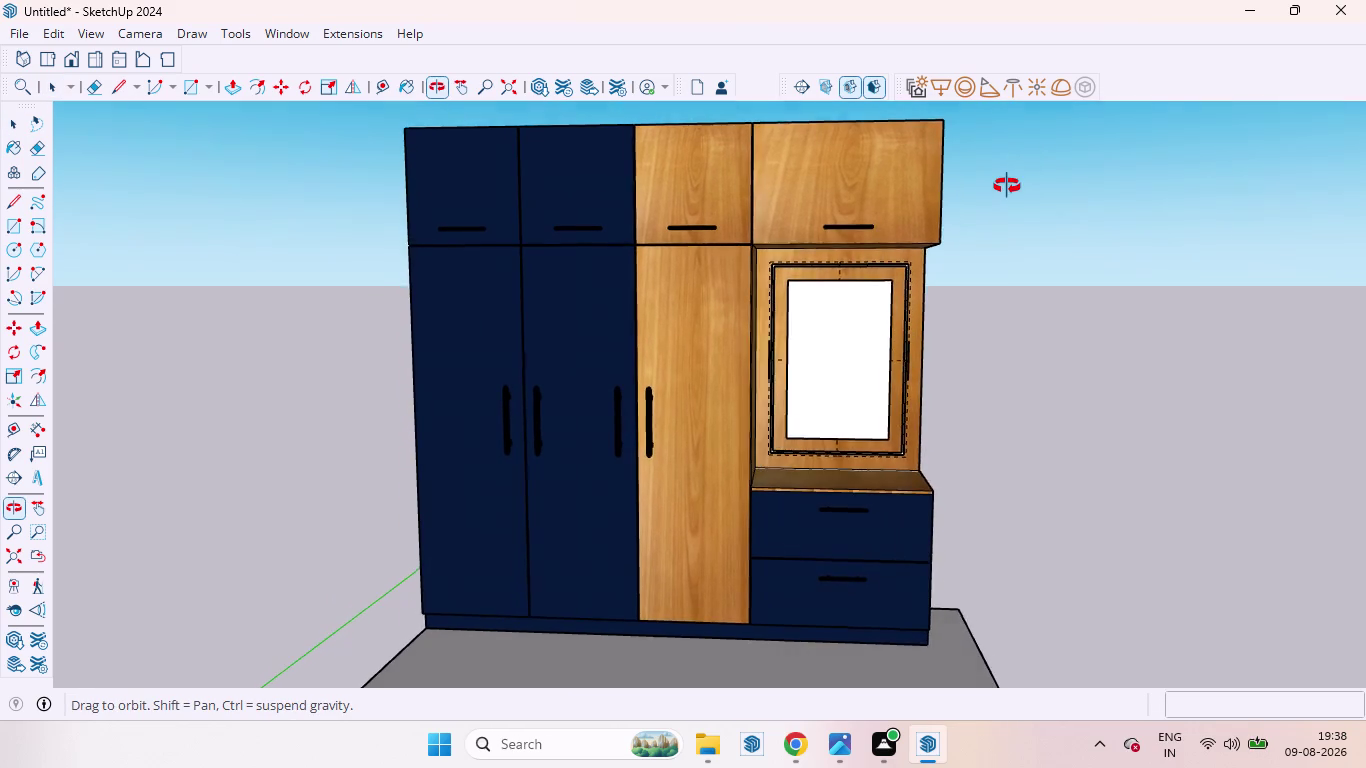
middle_drag(1007, 186, 975, 195)
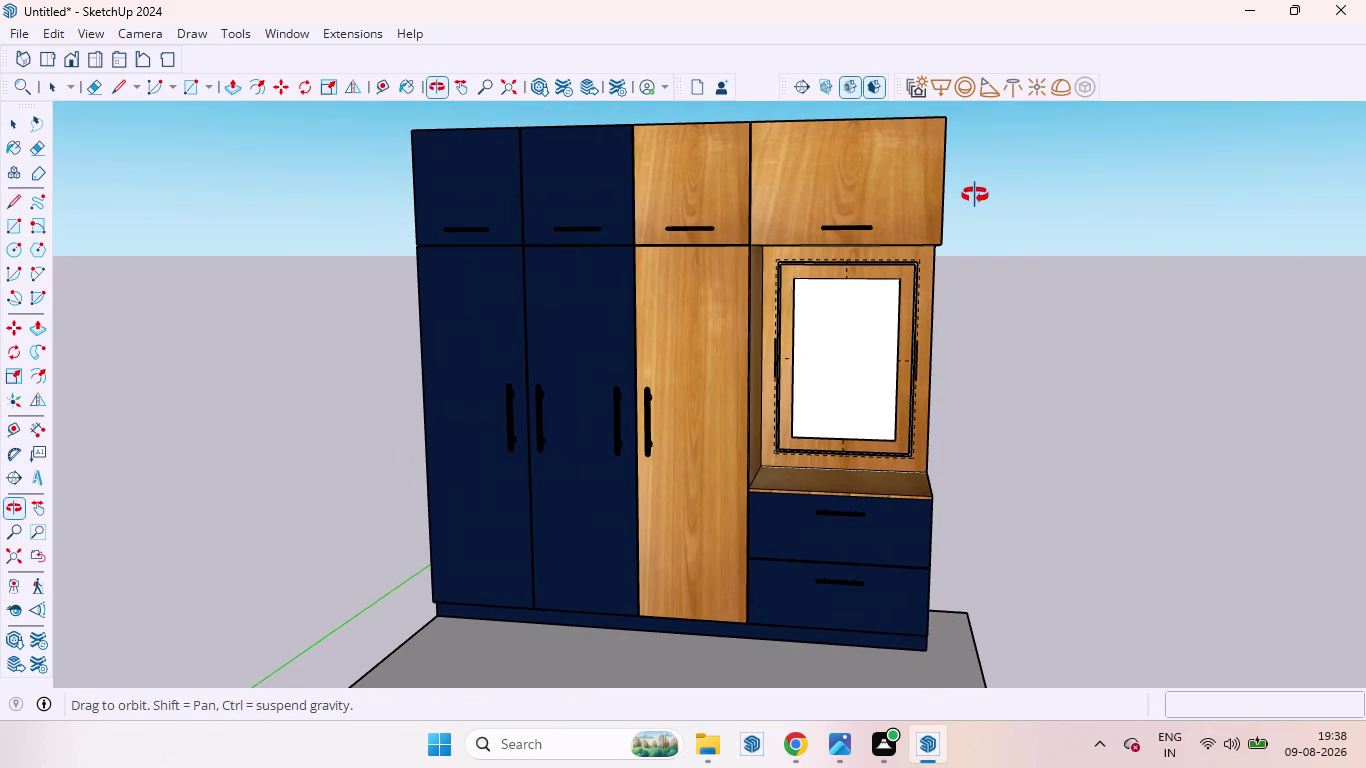
middle_drag(975, 195, 974, 195)
scroll(up, 3)
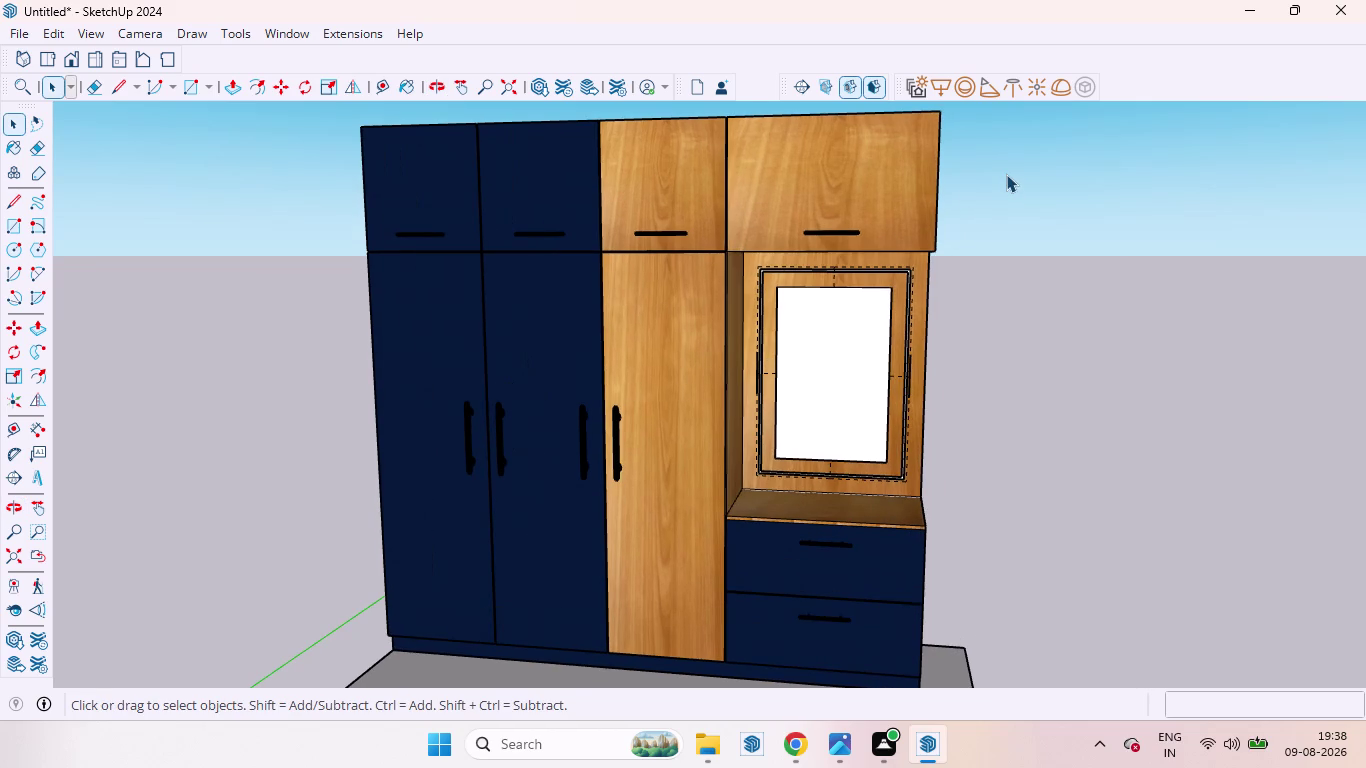
scroll(down, 3)
middle_drag(1001, 206, 1001, 195)
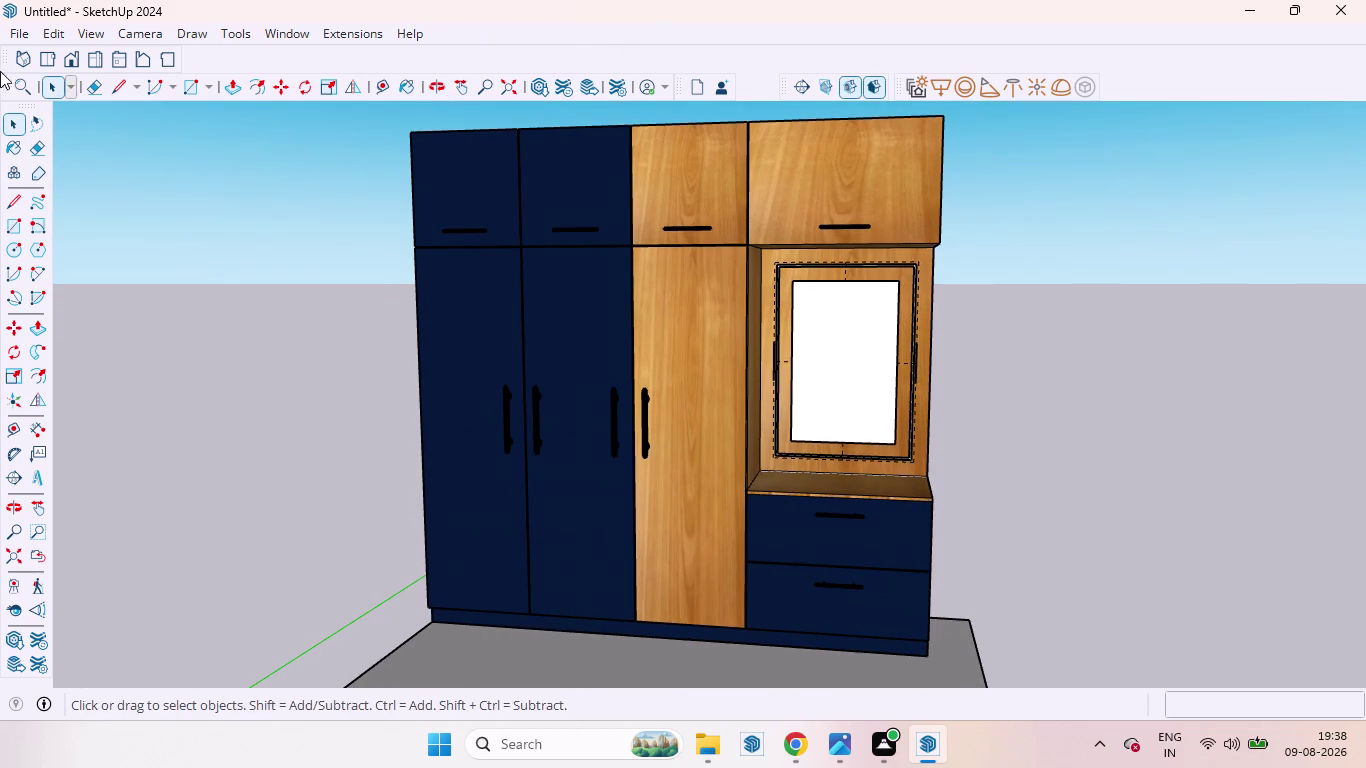
click(15, 35)
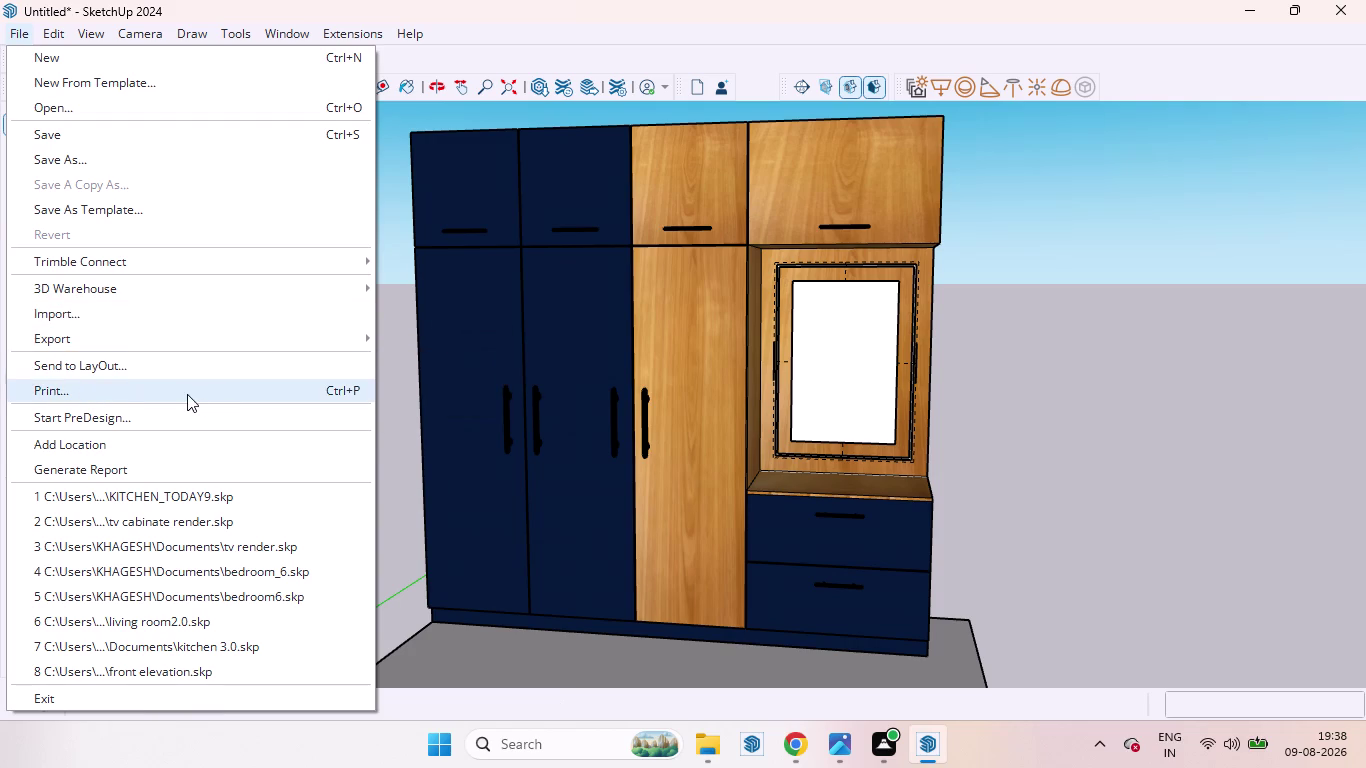
click(146, 390)
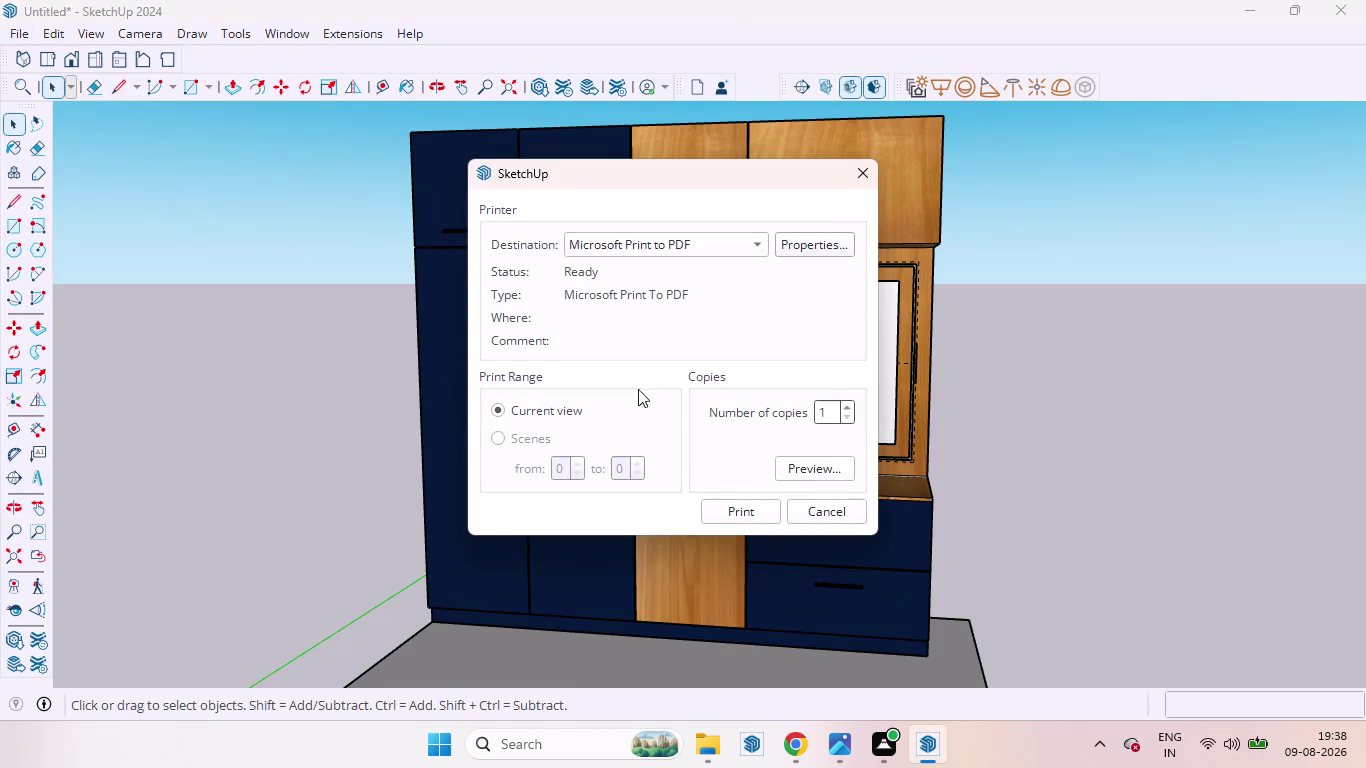
Print the view to a PDF named WARDROBE2DAY on the Desktop.
click(739, 514)
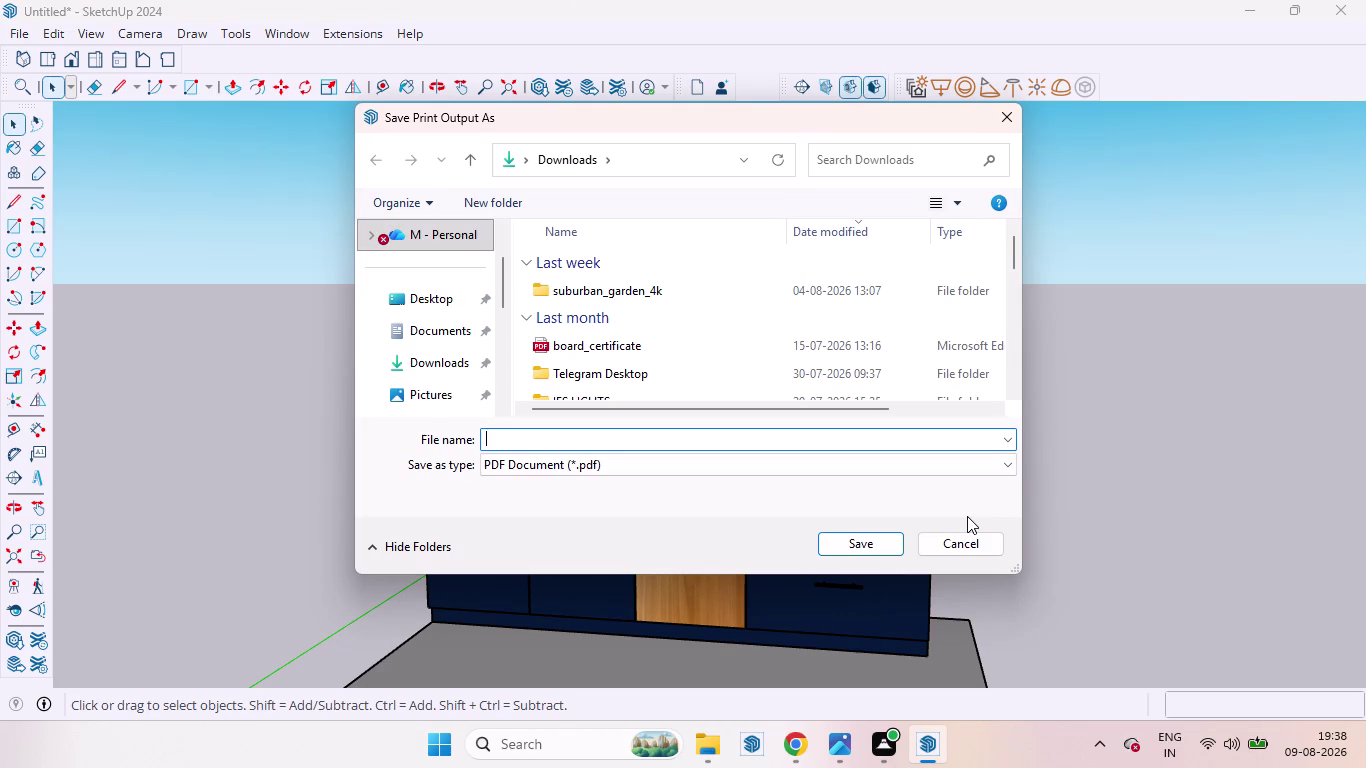
key(w)
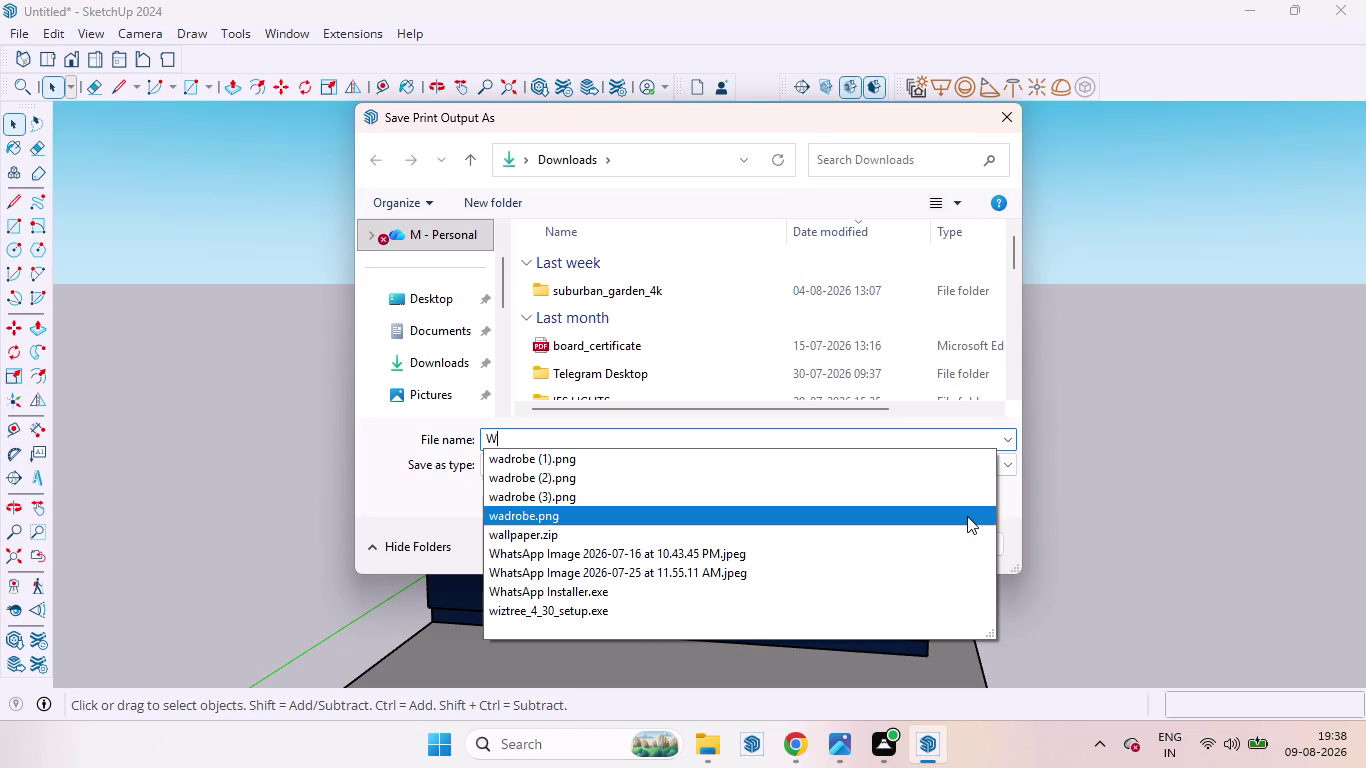
text(ARDR)
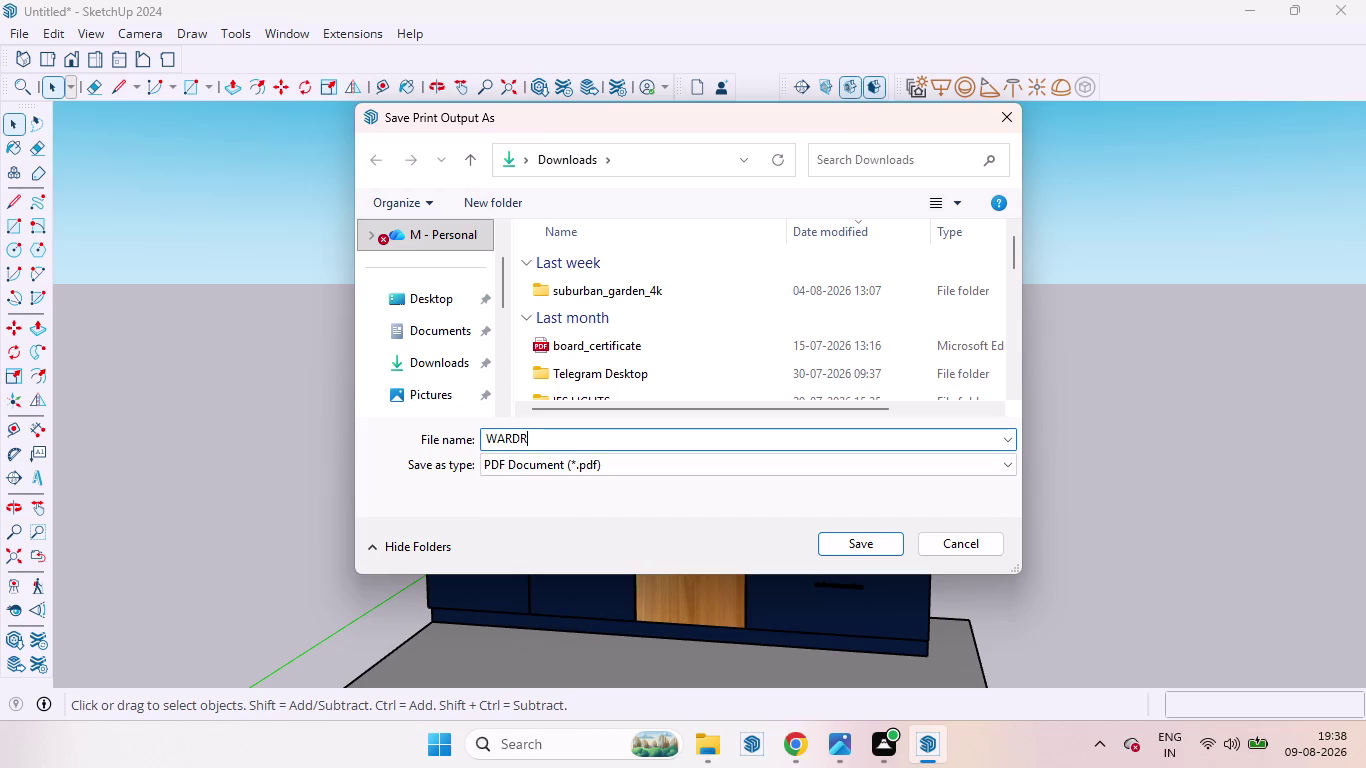
text(OBE)
click(410, 288)
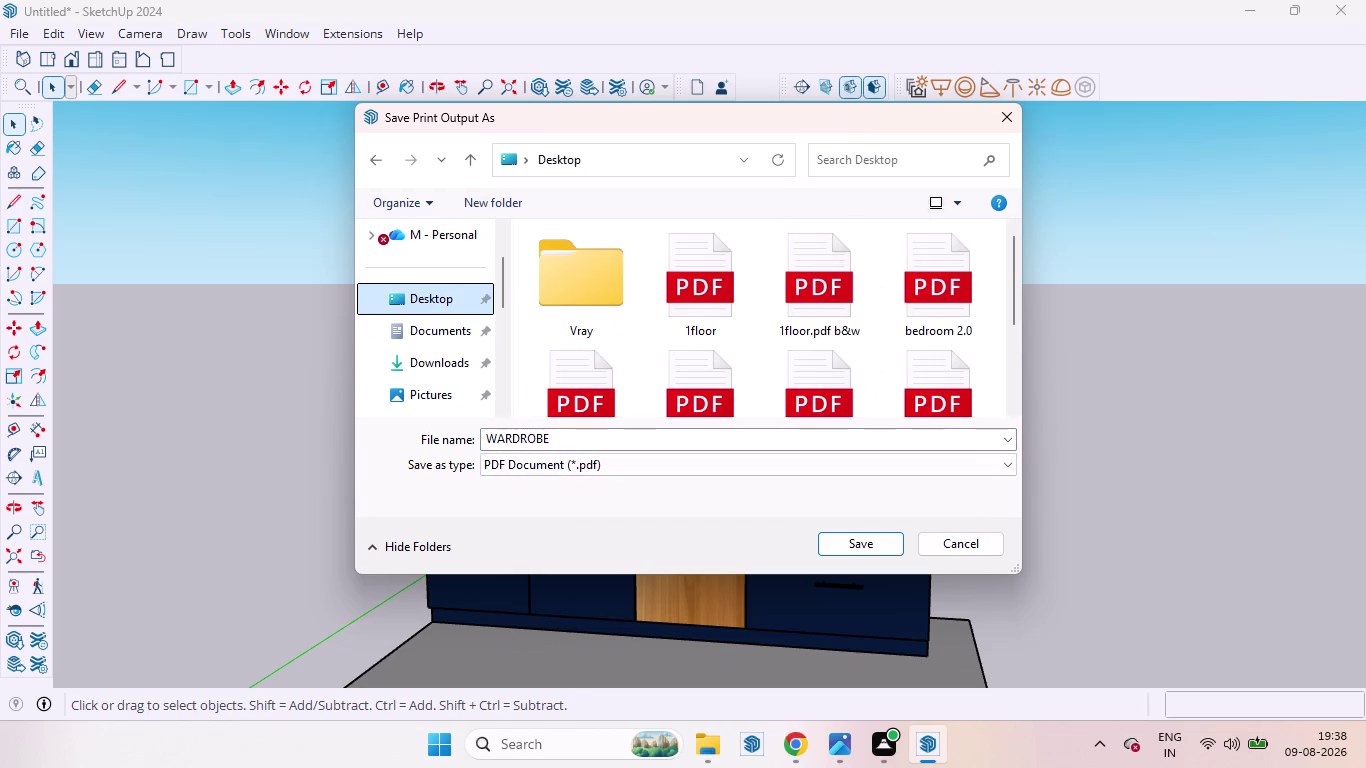
click(568, 437)
click(572, 438)
click(575, 440)
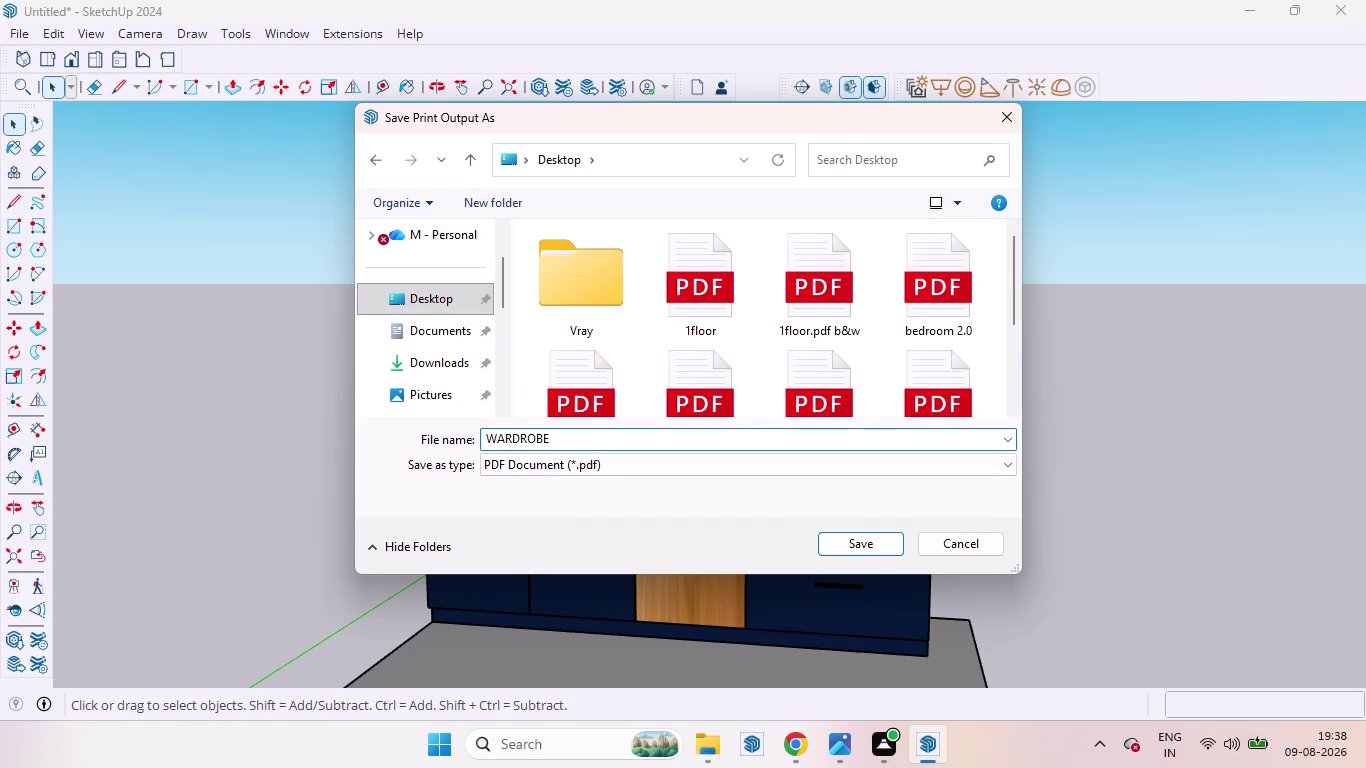
click(561, 434)
text(2DA)
text(Y)
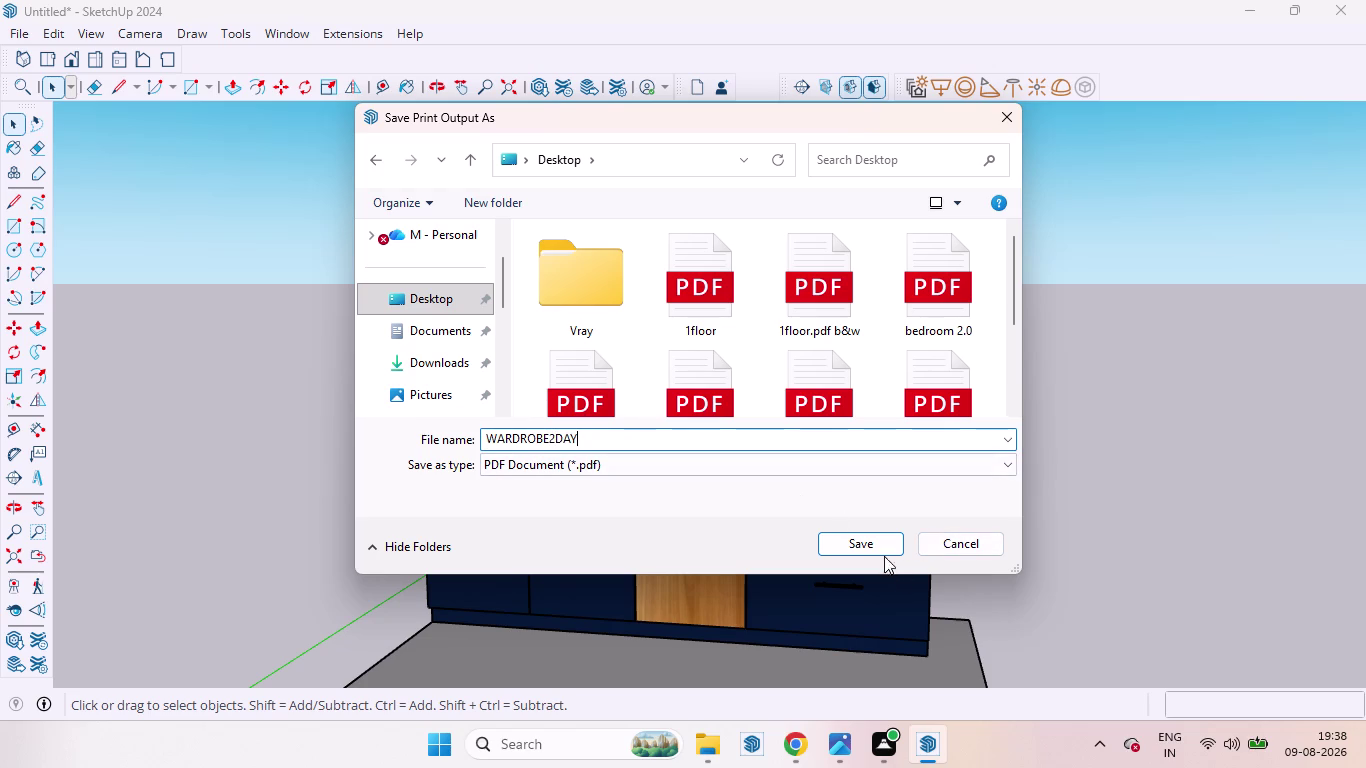
click(873, 550)
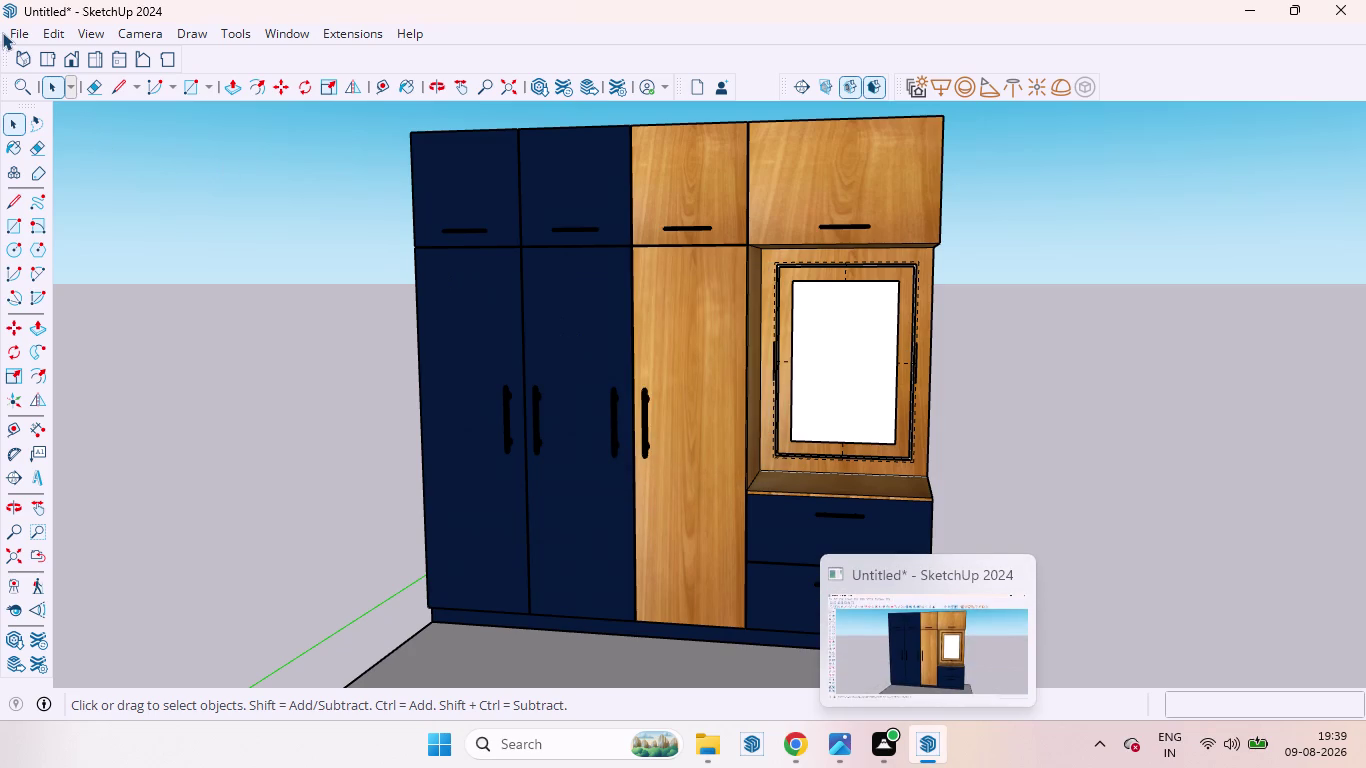
click(14, 32)
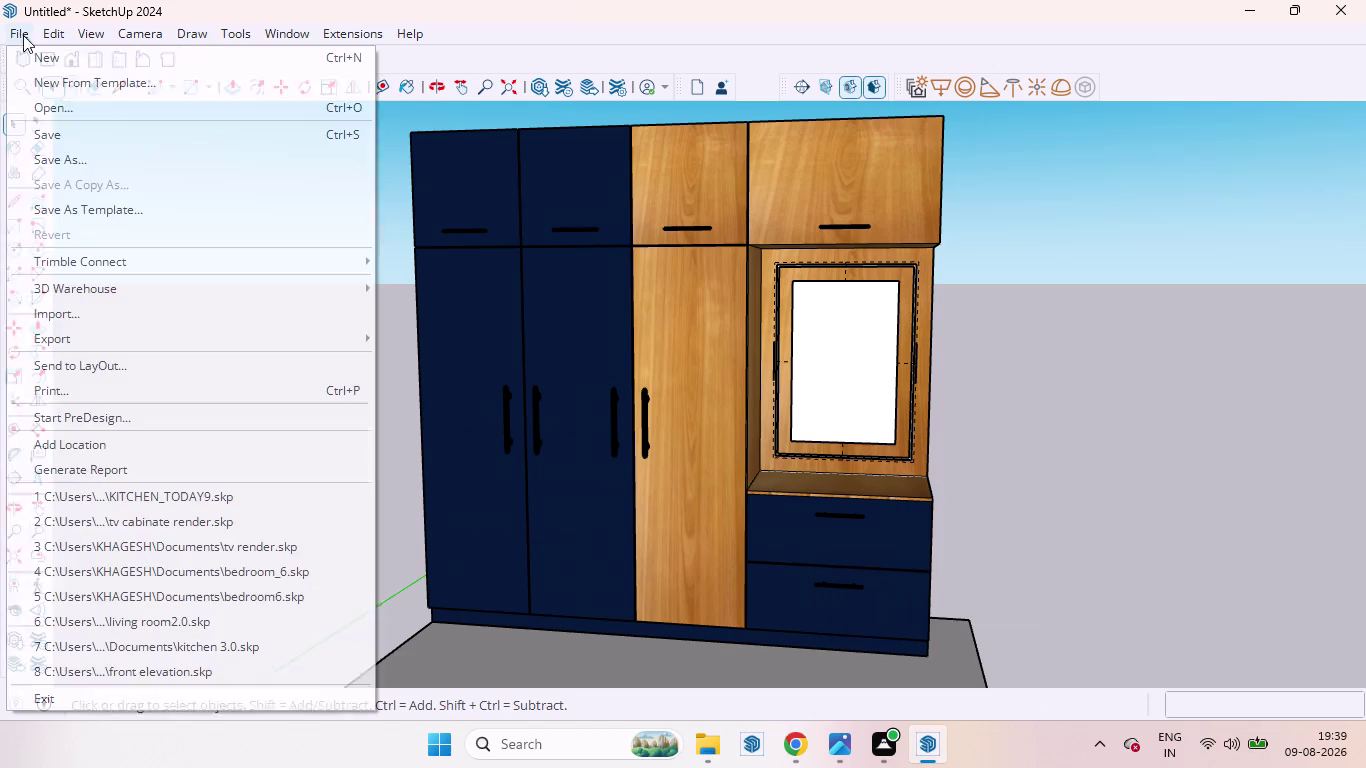
Use Save As to store the model as WARDROBE2DAY in the Documents folder.
click(50, 165)
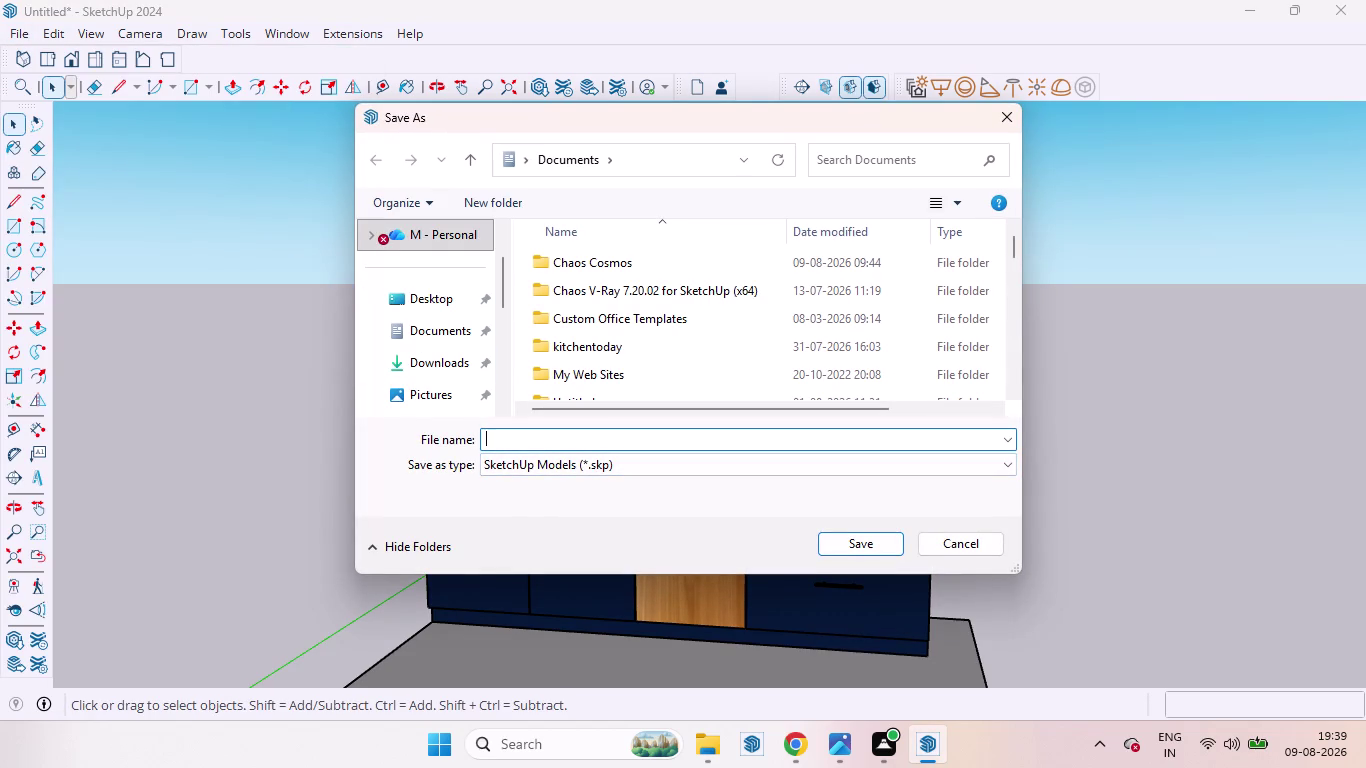
text(WARD)
text(RO)
text(B)
text(E)
text(2)
text(DAY)
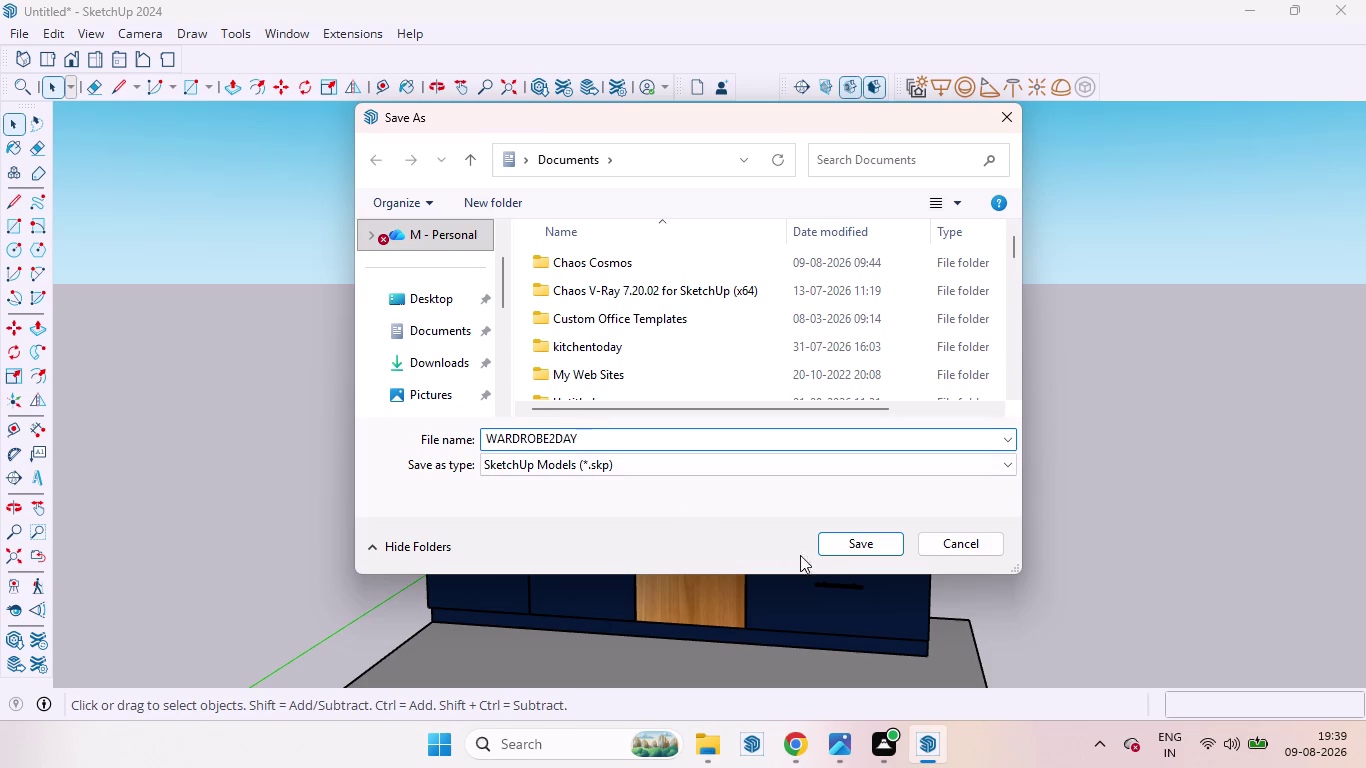
click(835, 539)
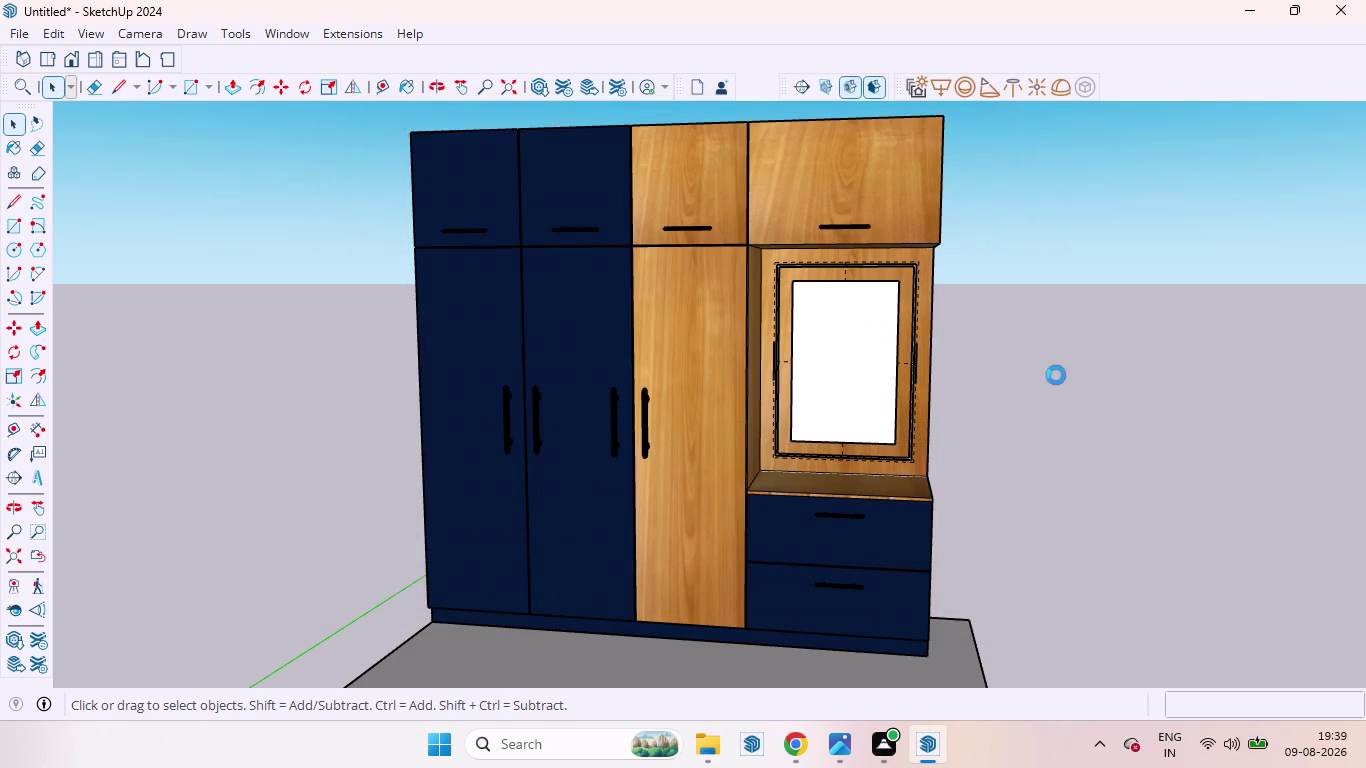